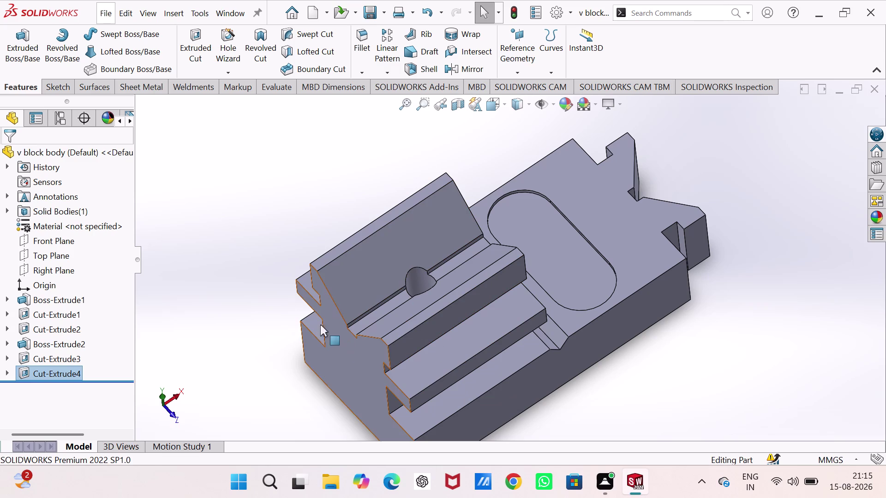
Assign Alloy Steel (SS) to the v block body part through Edit Material and save.
right_click(112, 221)
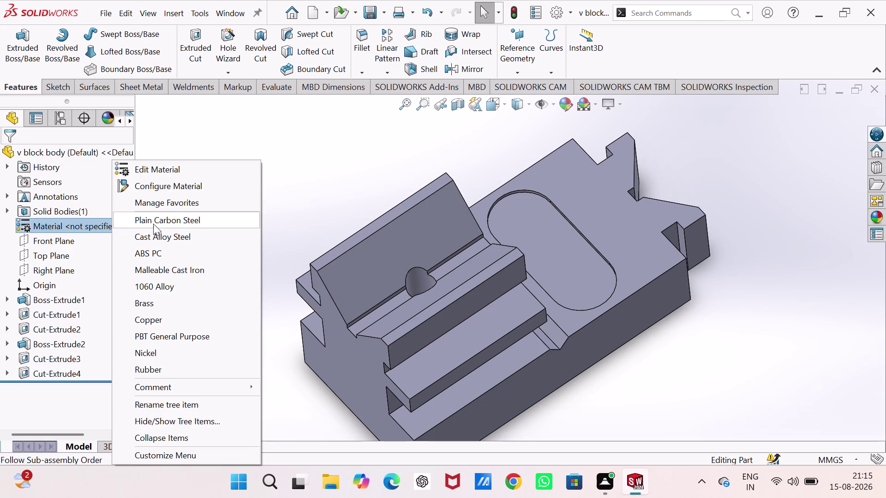
click(191, 164)
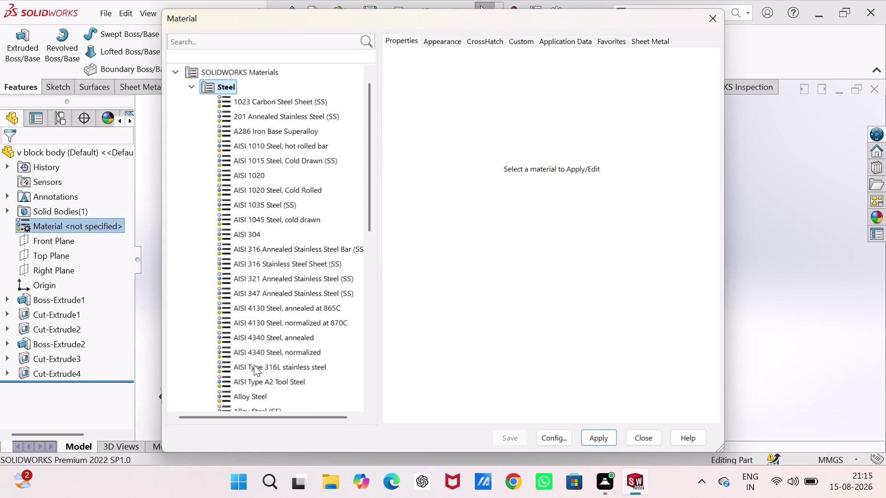
scroll(down, 3)
click(276, 277)
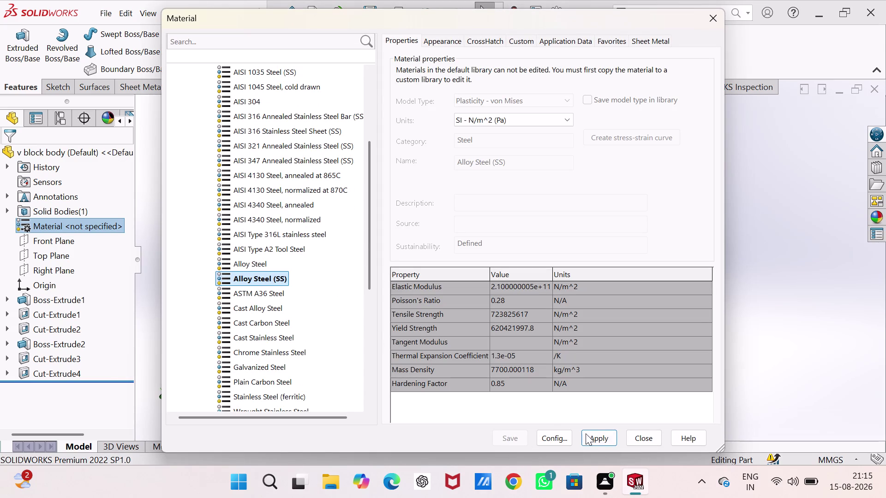
click(596, 436)
click(639, 440)
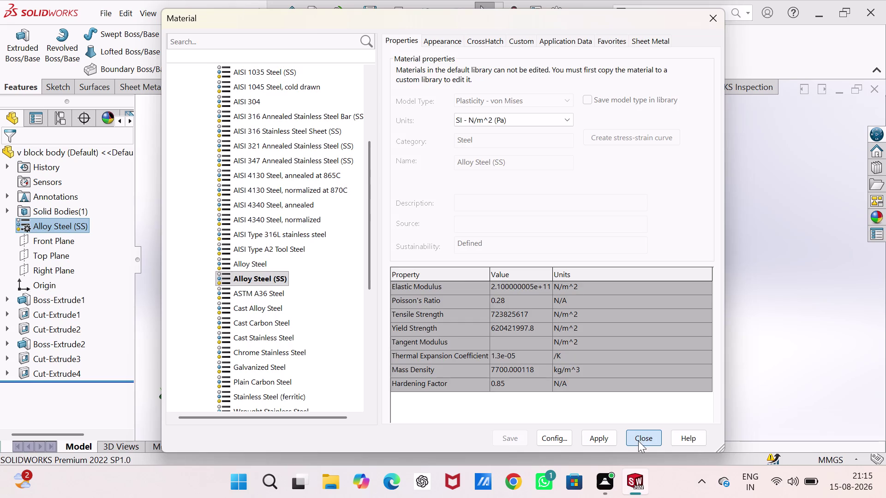
click(691, 318)
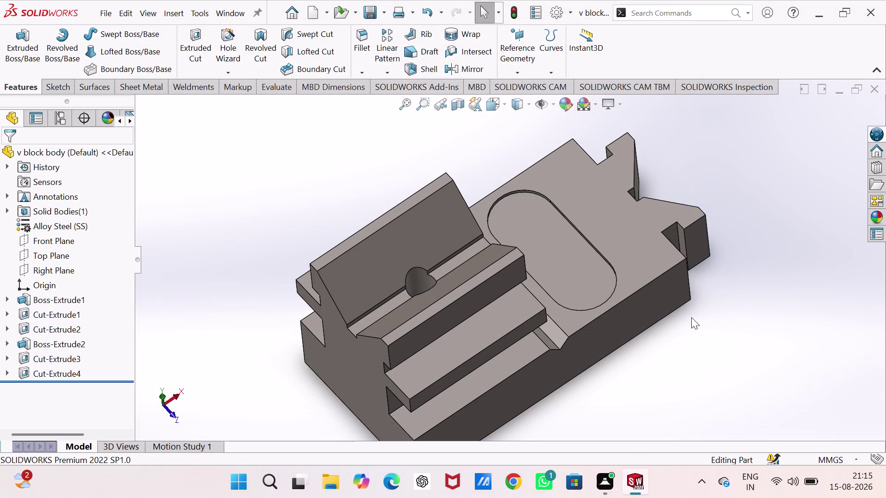
key(ctrl+s)
scroll(down, 3)
scroll(up, 3)
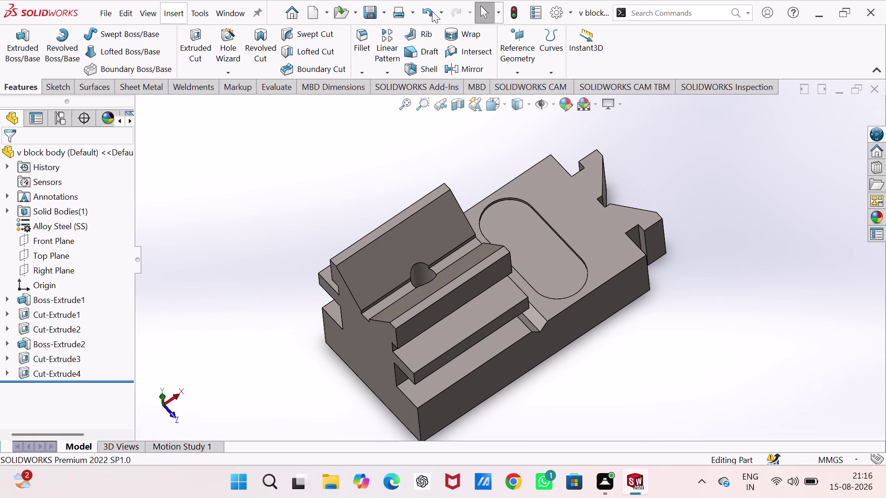
Save the part as 'v block body', overwriting the existing file.
click(381, 12)
click(391, 49)
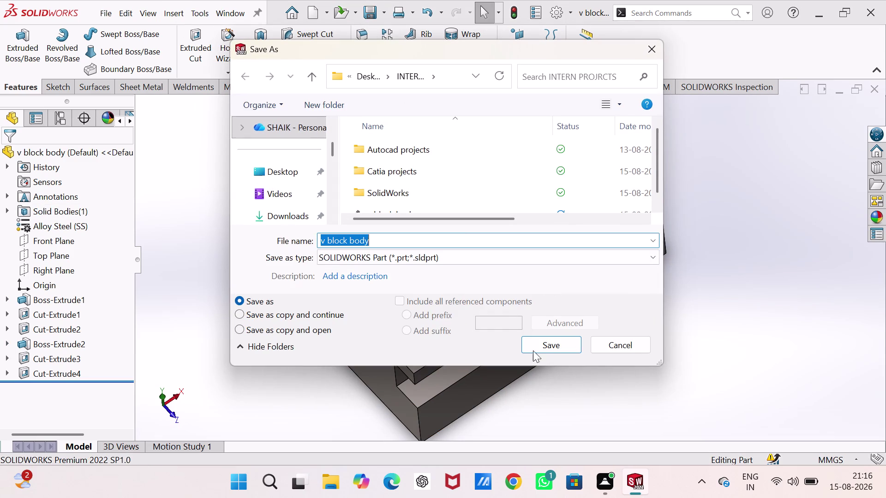
click(543, 343)
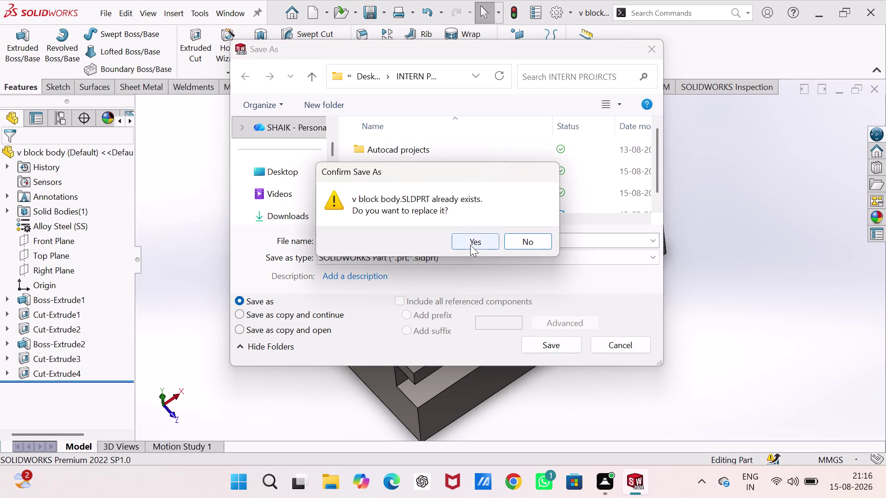
click(469, 241)
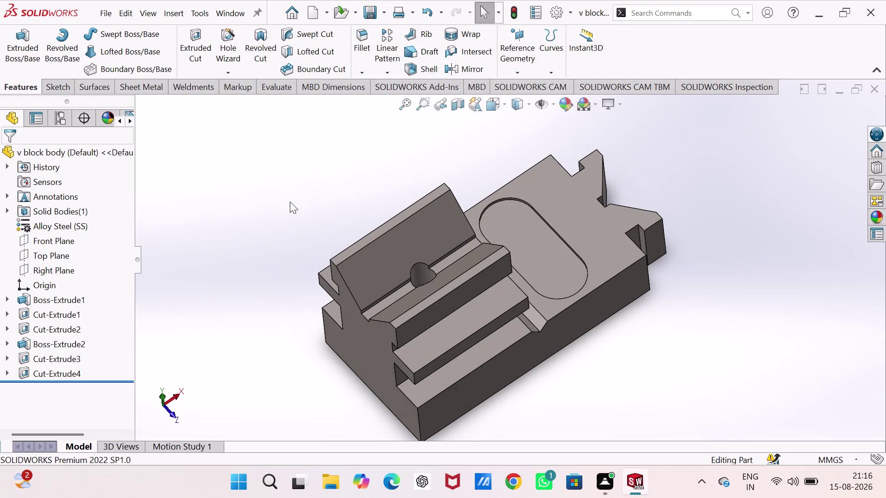
key(ctrl+n)
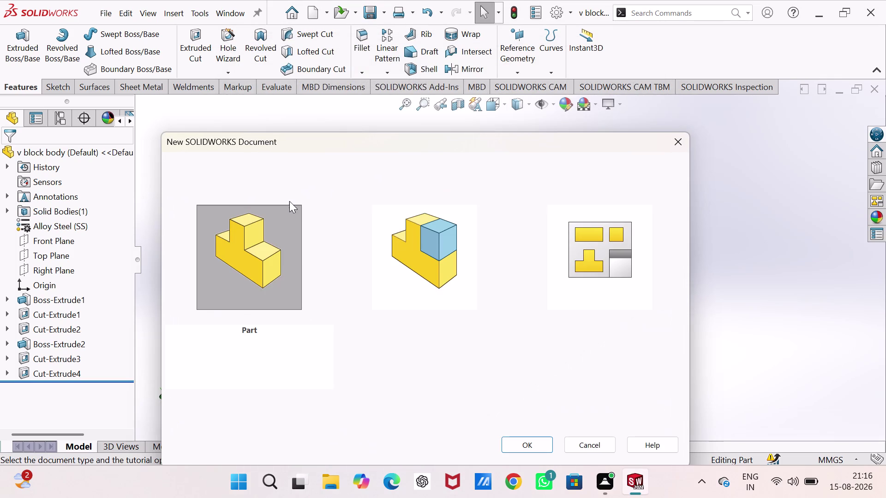
Create a new blank part and open a sketch on its Front Plane.
key(Return)
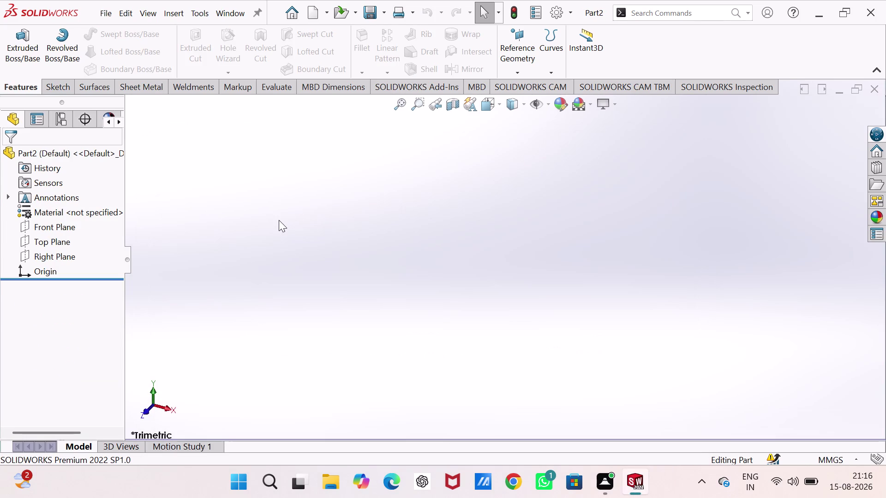
click(68, 226)
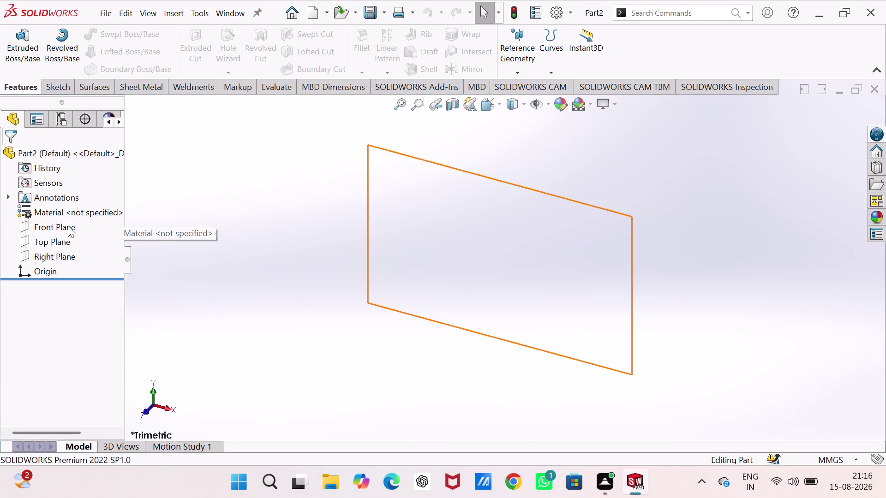
click(77, 221)
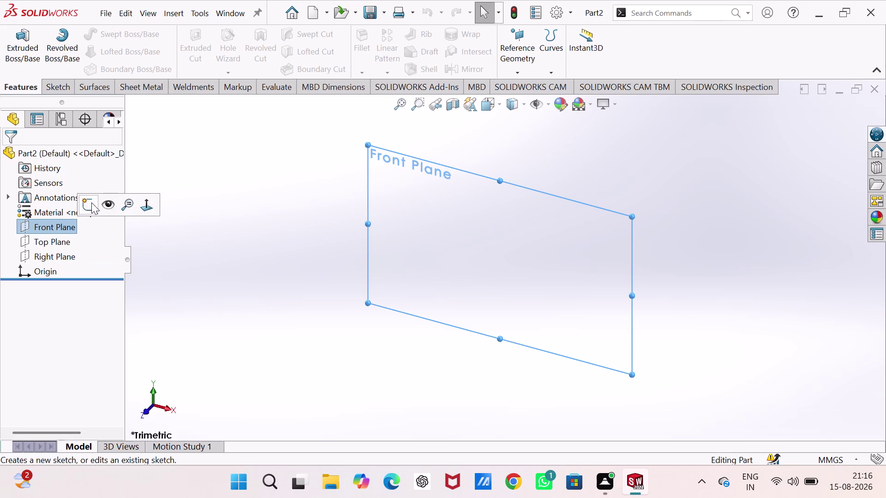
click(91, 203)
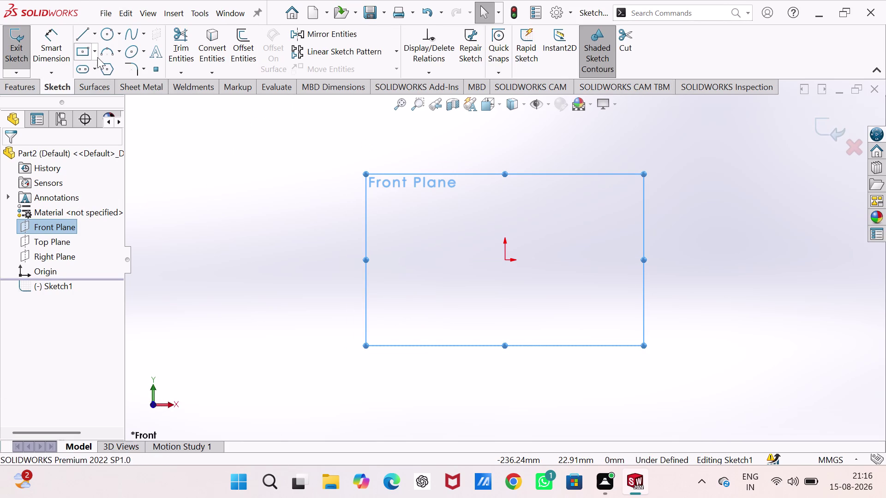
click(81, 34)
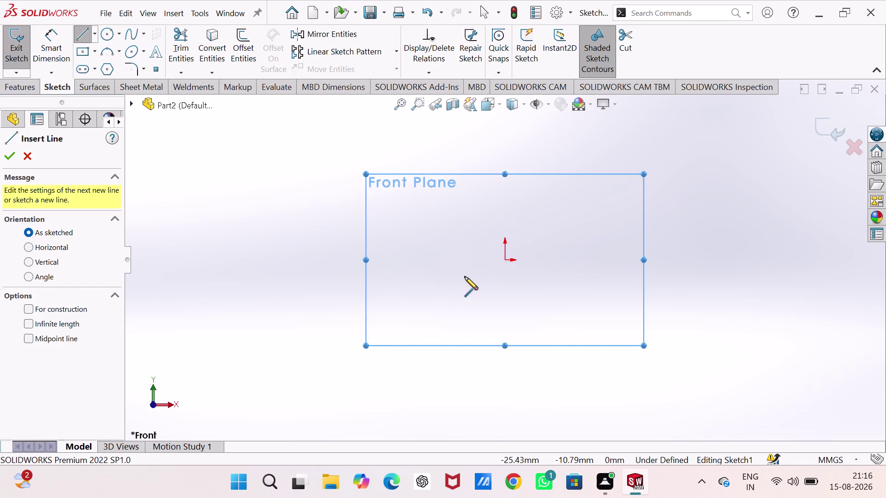
Draw the base line, left vertical side, top arch and right vertical side.
click(483, 260)
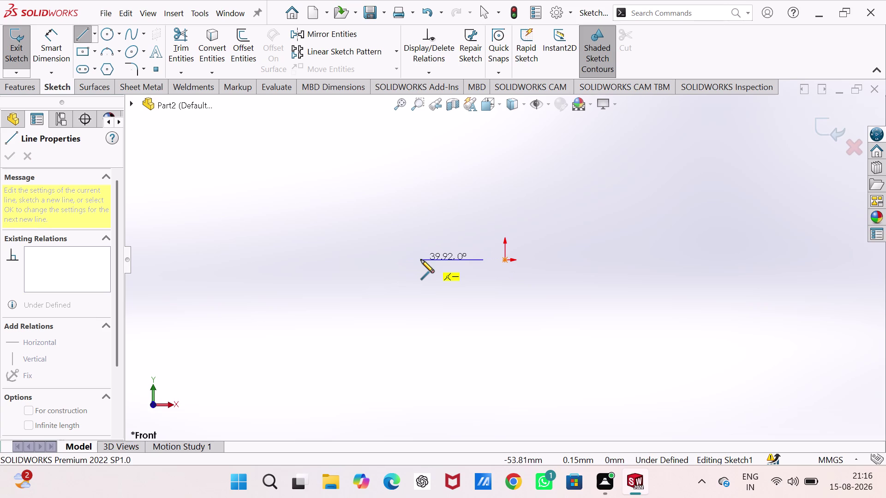
click(420, 260)
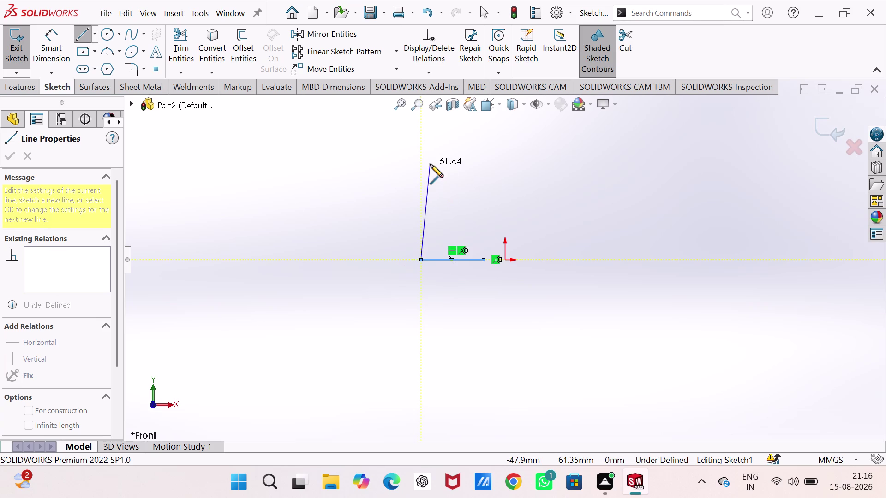
click(419, 158)
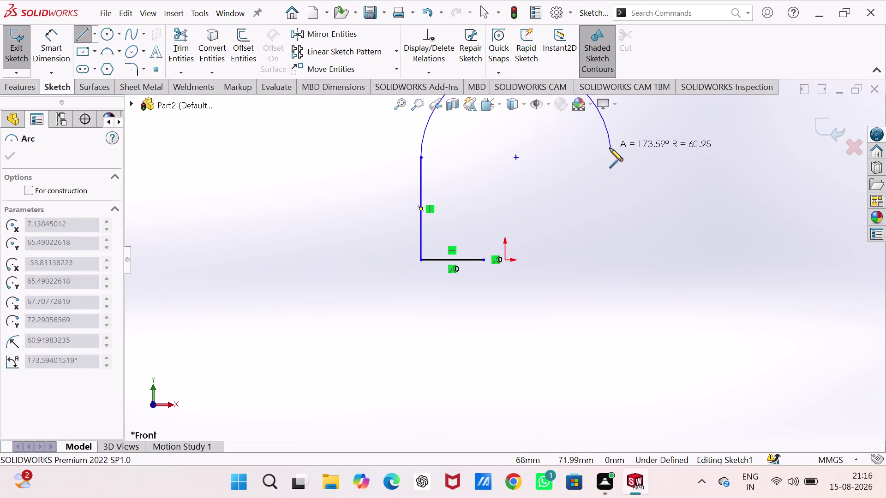
click(582, 160)
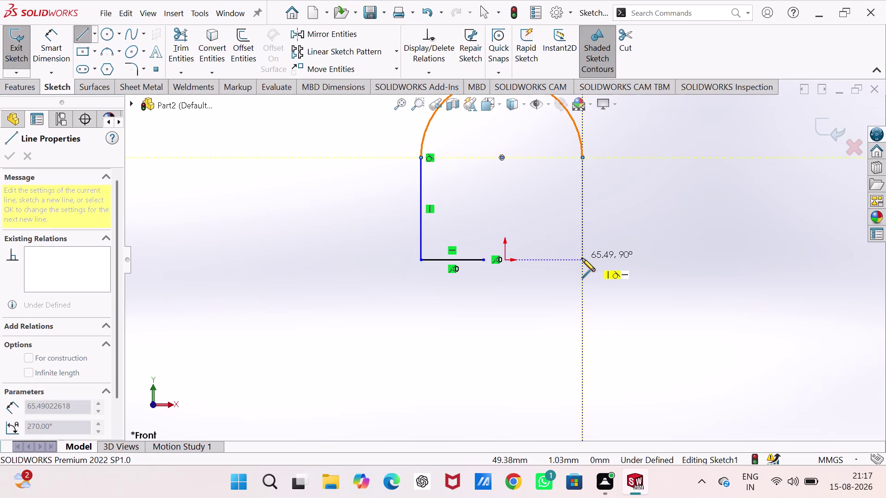
click(582, 258)
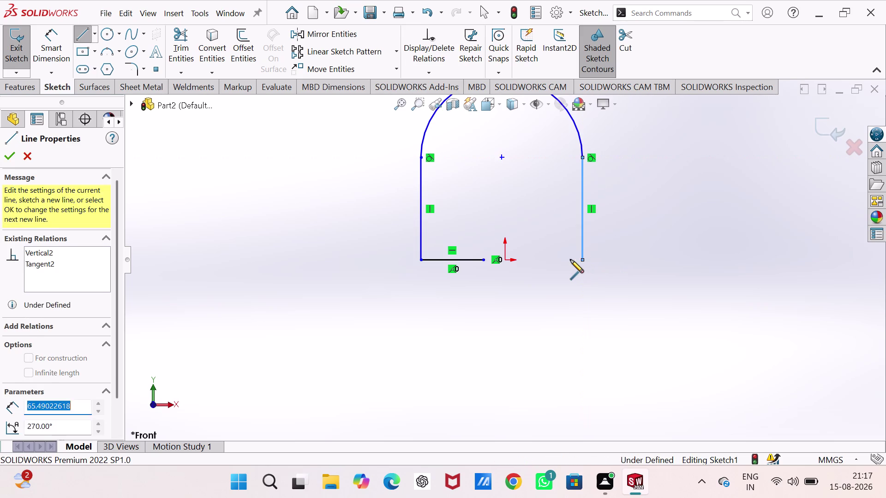
Add the short inward base line and the inner right side line.
click(545, 262)
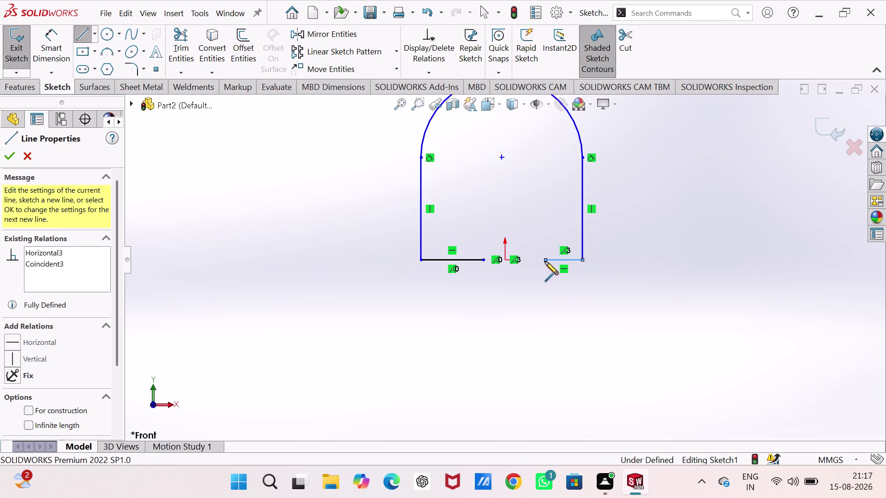
click(545, 244)
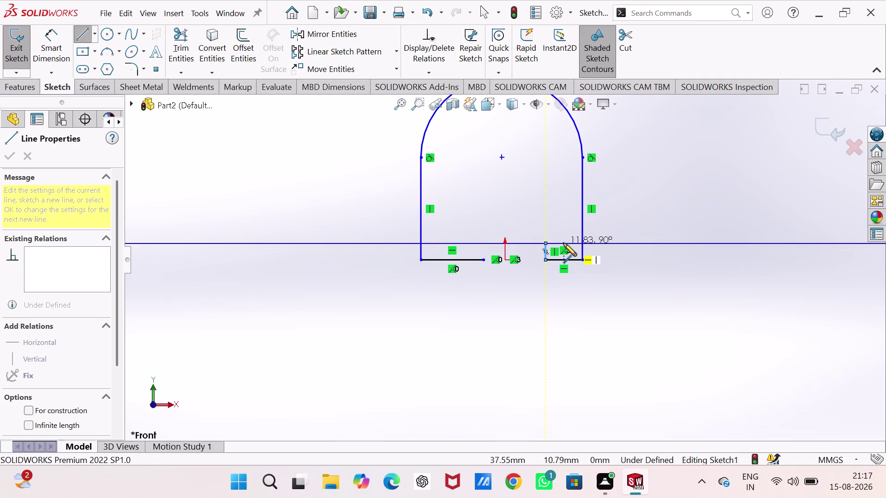
click(563, 243)
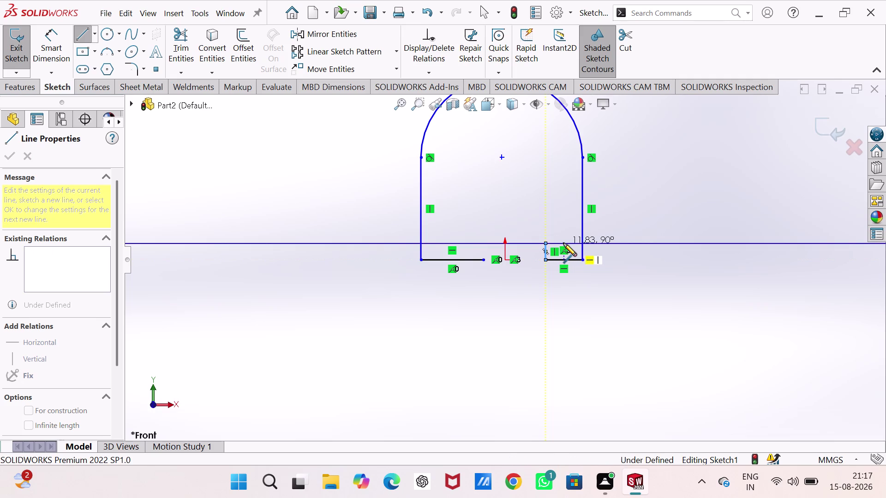
click(562, 159)
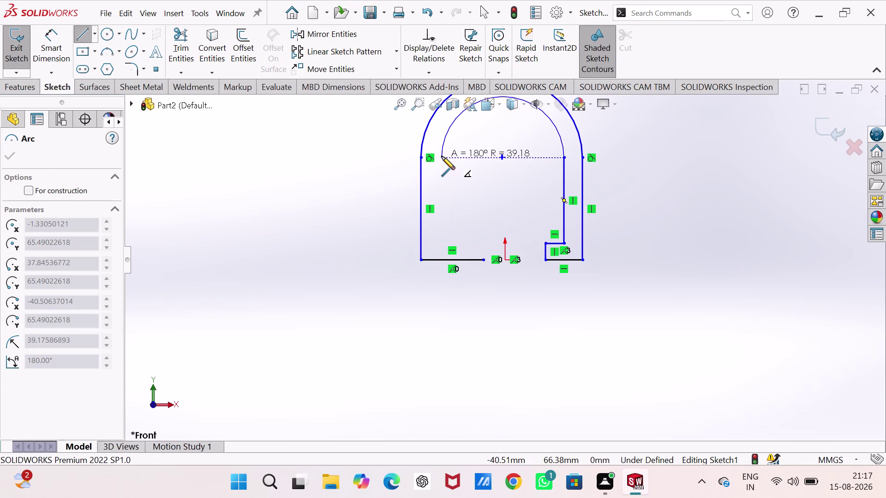
Draw the inner arch, inner left side and foot line to close the U profile.
click(441, 156)
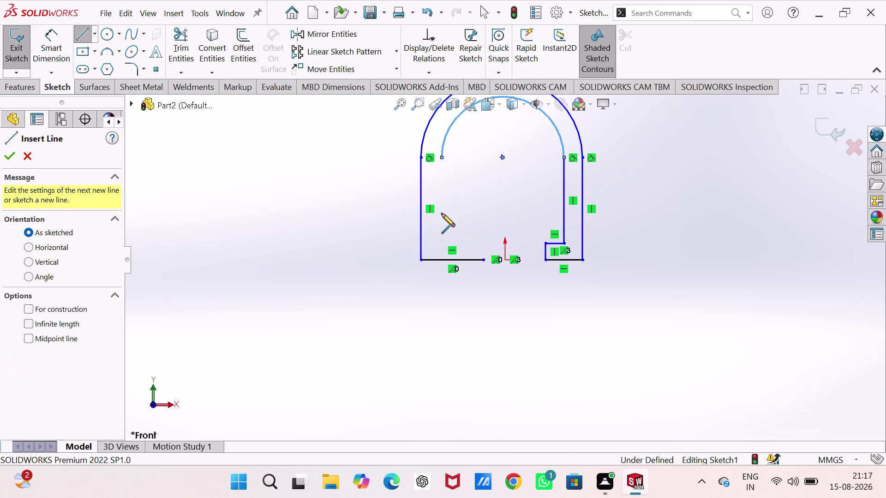
click(442, 241)
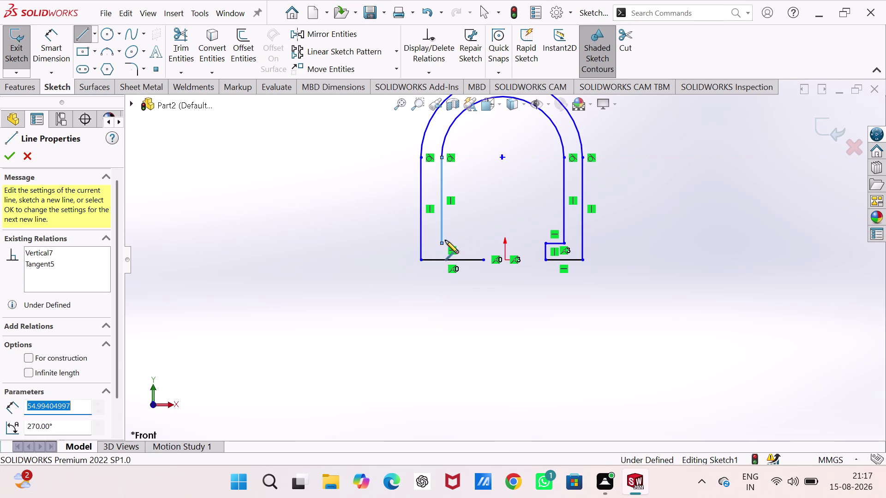
click(484, 242)
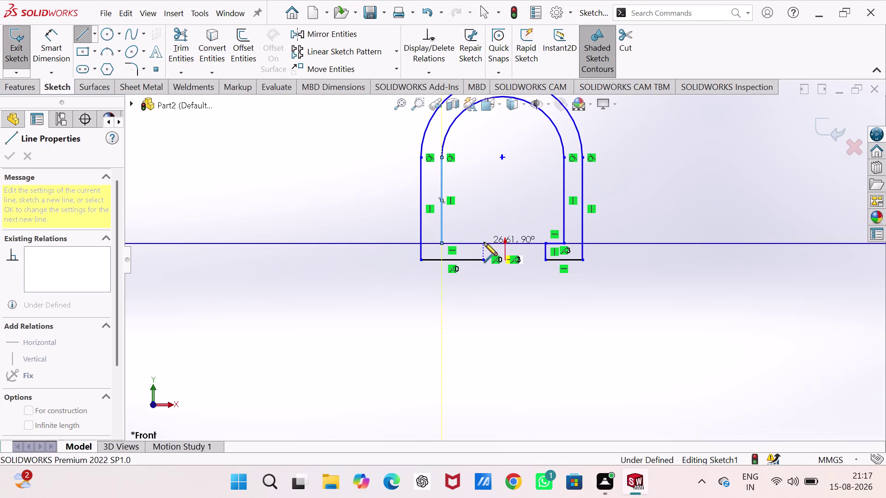
click(485, 259)
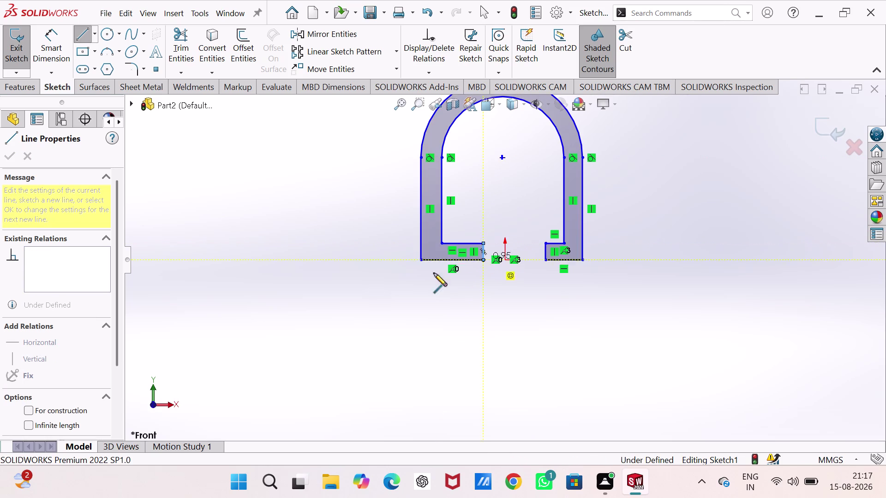
scroll(up, 3)
scroll(up, 3)
scroll(down, 3)
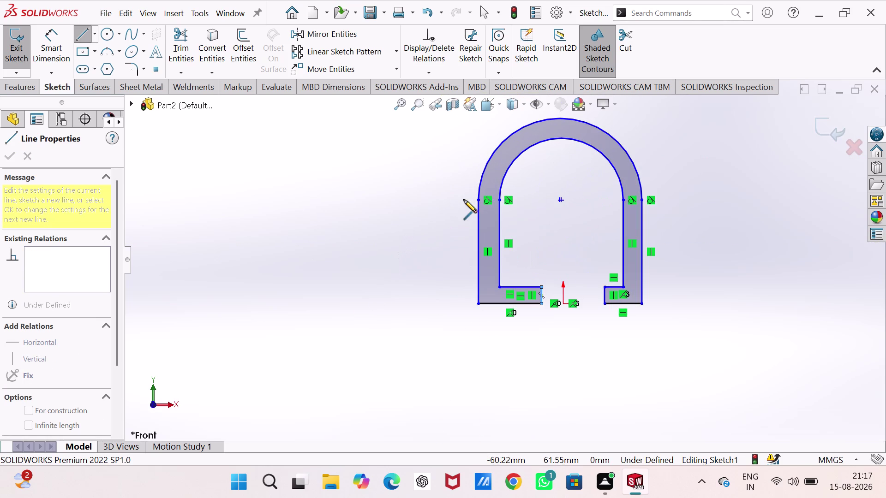
key(Escape)
right_click(387, 306)
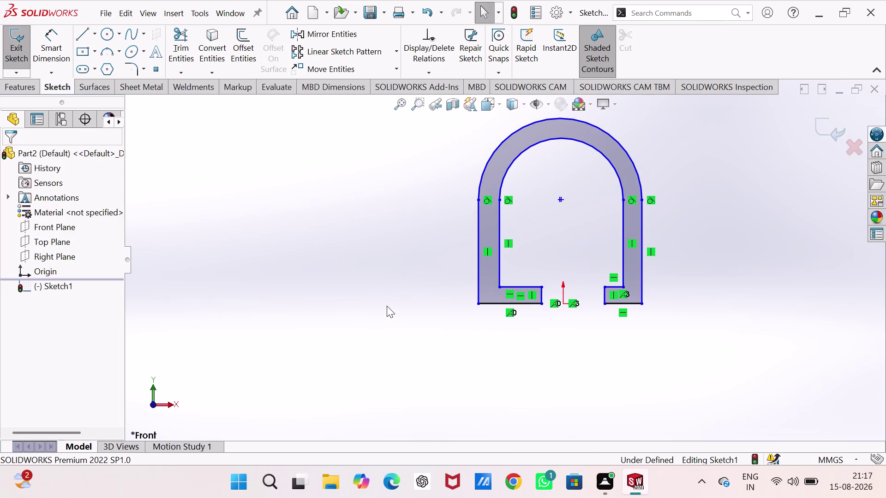
click(183, 200)
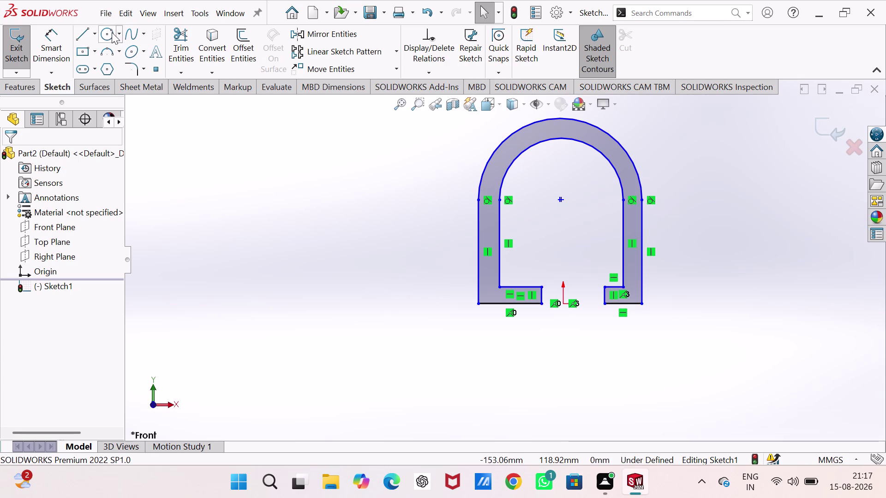
Draw a vertical centerline from the origin up past the top of the arch.
click(92, 34)
click(108, 70)
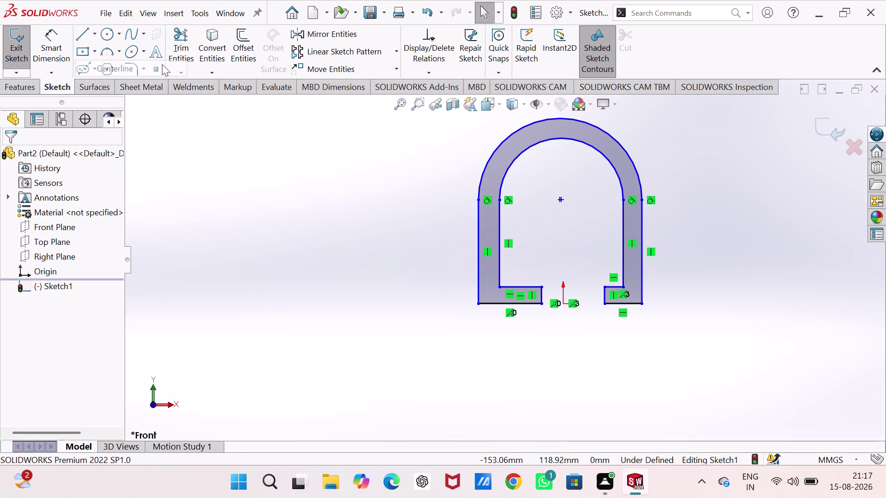
click(562, 305)
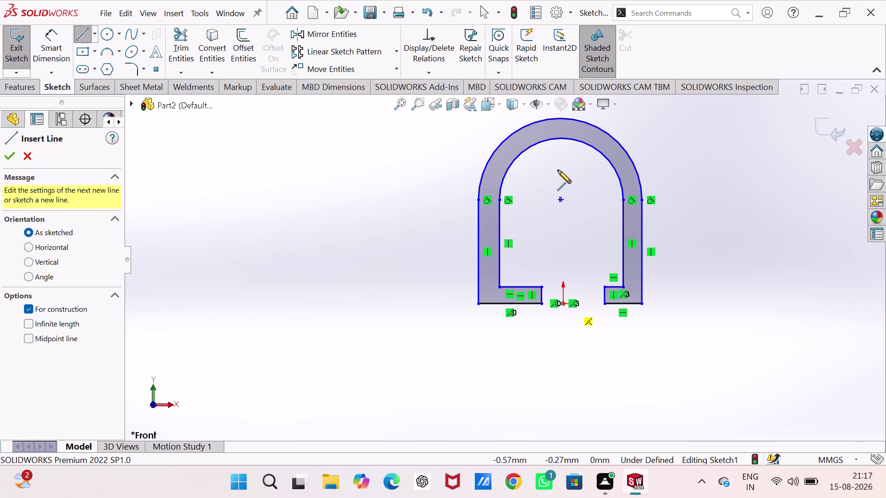
scroll(up, 3)
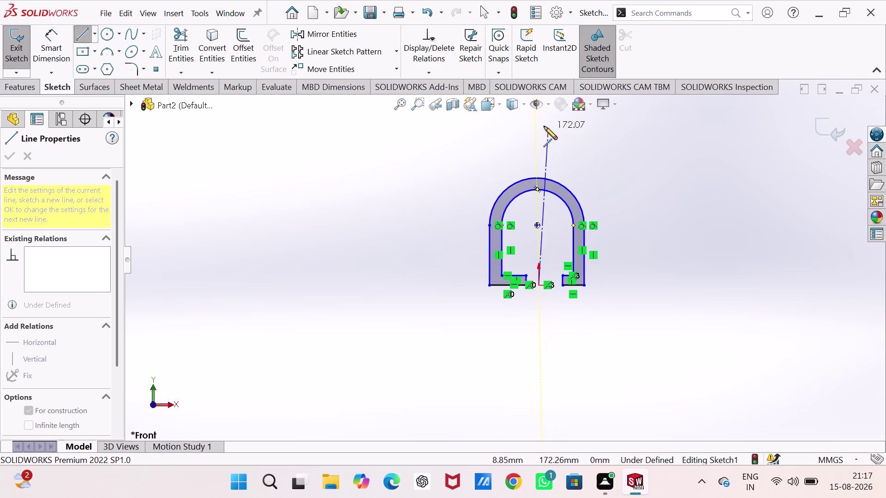
click(536, 120)
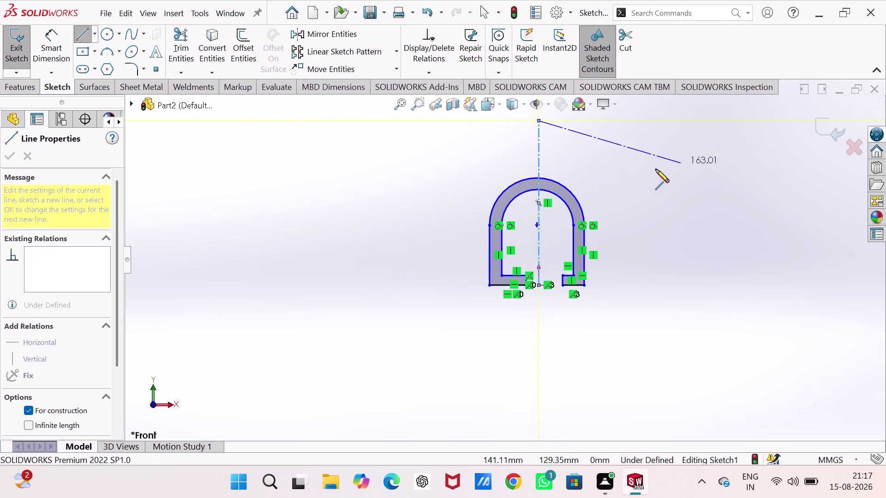
key(Escape)
scroll(down, 3)
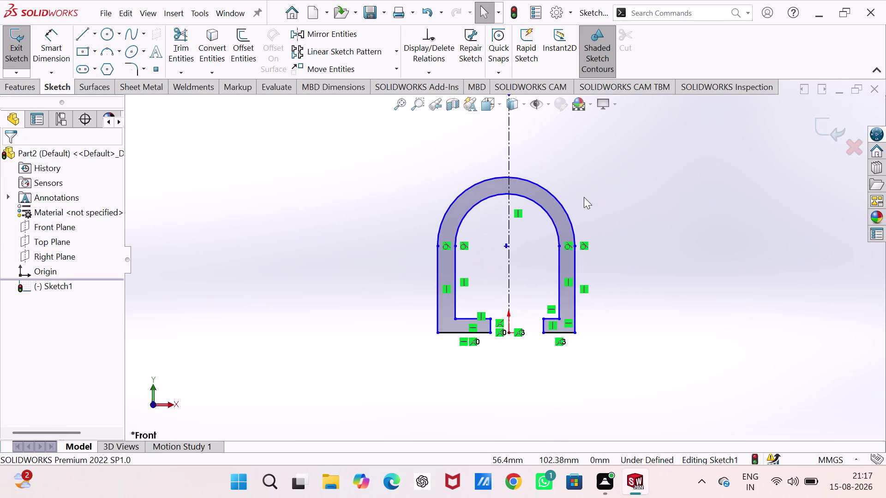
Make the first arch centre point coincident with the vertical centerline.
scroll(down, 3)
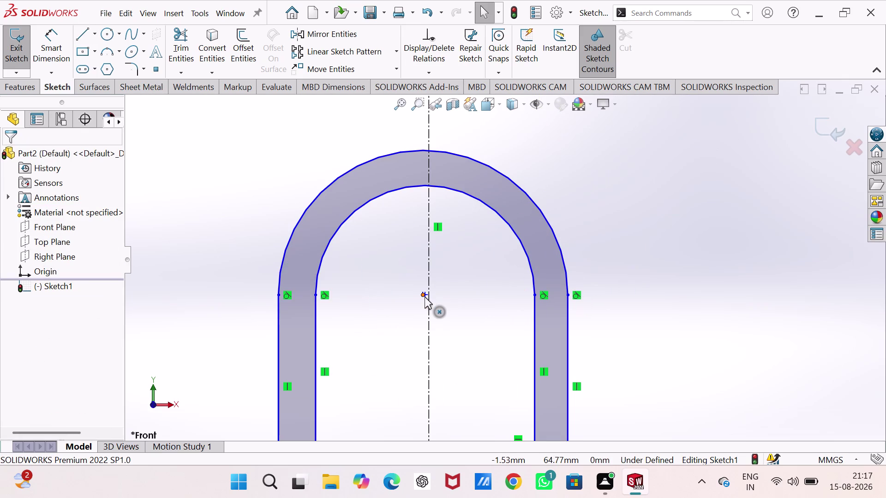
click(424, 295)
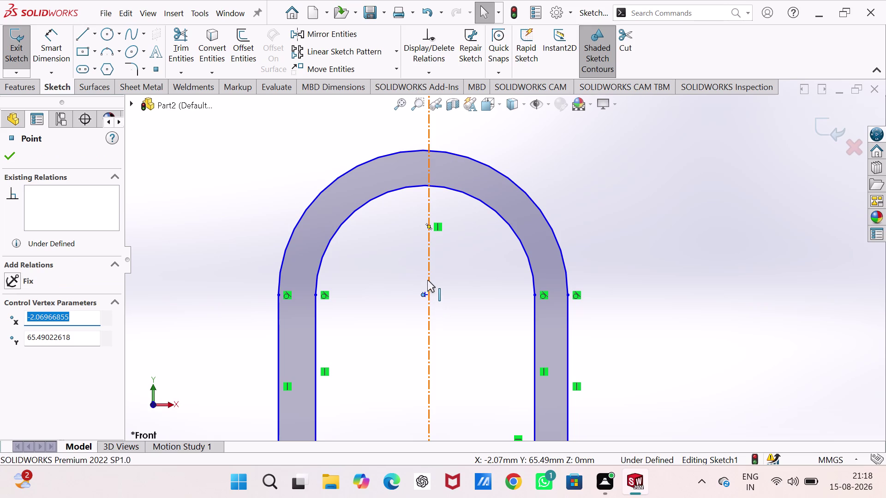
click(429, 276)
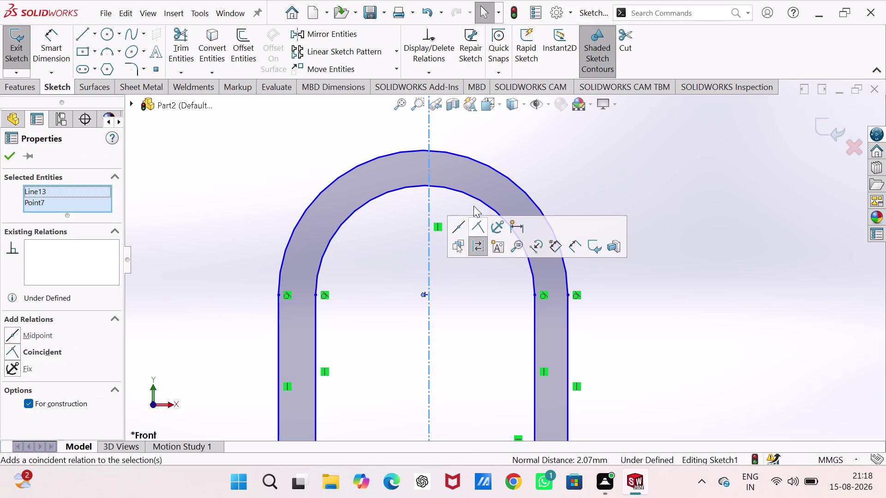
click(476, 226)
click(453, 292)
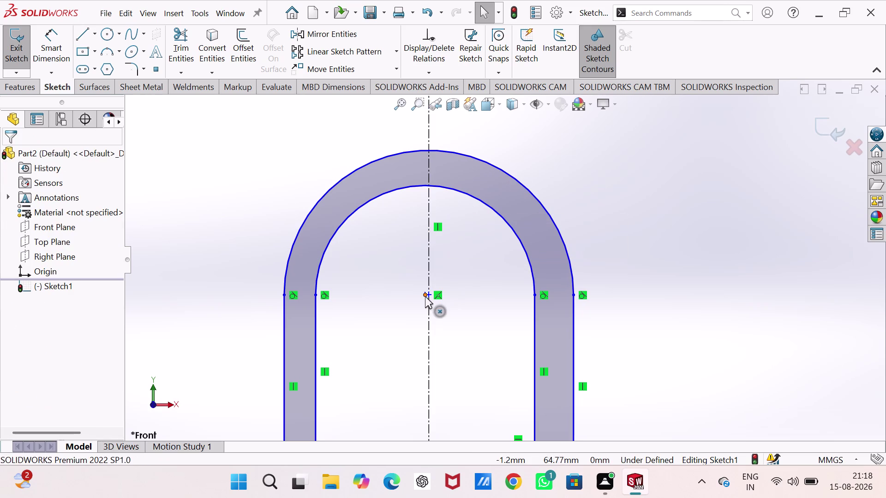
Make the second arc centre point coincident with the centerline.
click(425, 295)
click(430, 275)
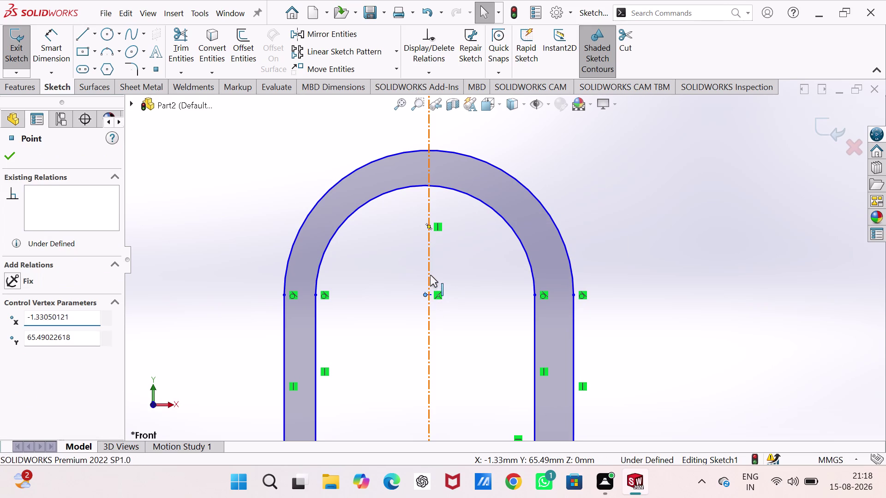
click(478, 218)
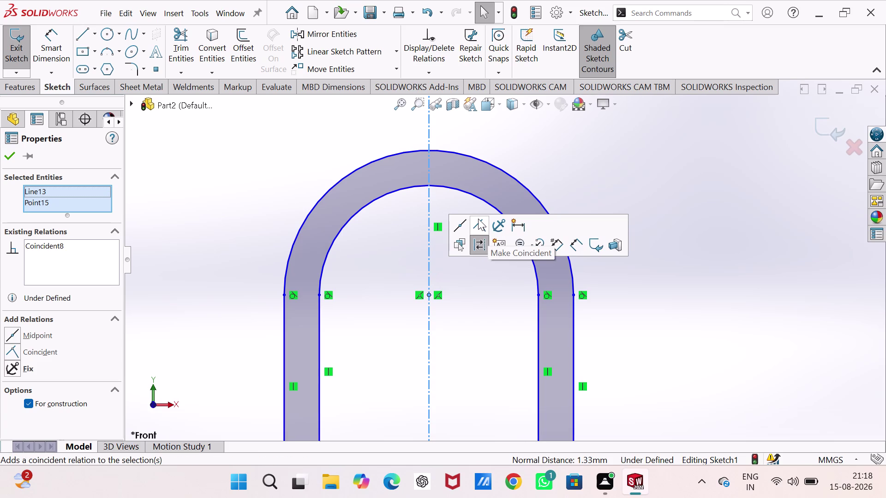
click(689, 301)
scroll(up, 3)
scroll(down, 3)
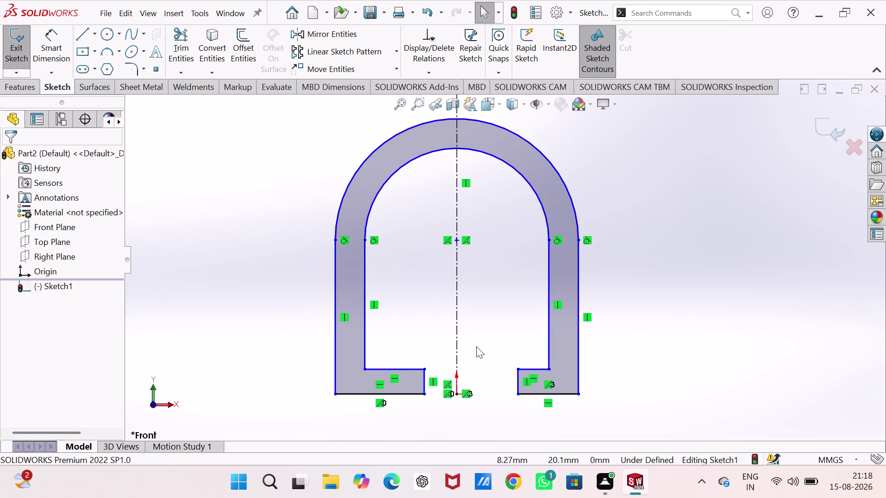
click(335, 289)
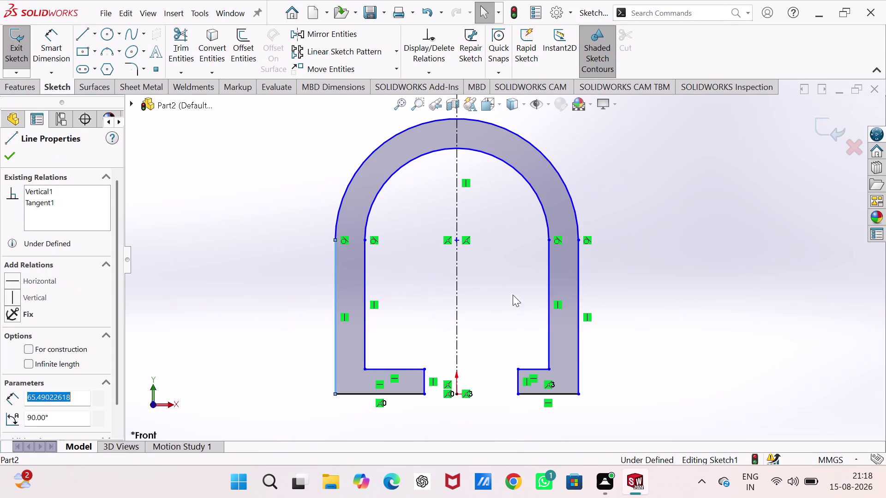
Make the two outer leg edges symmetric about the centerline.
click(578, 289)
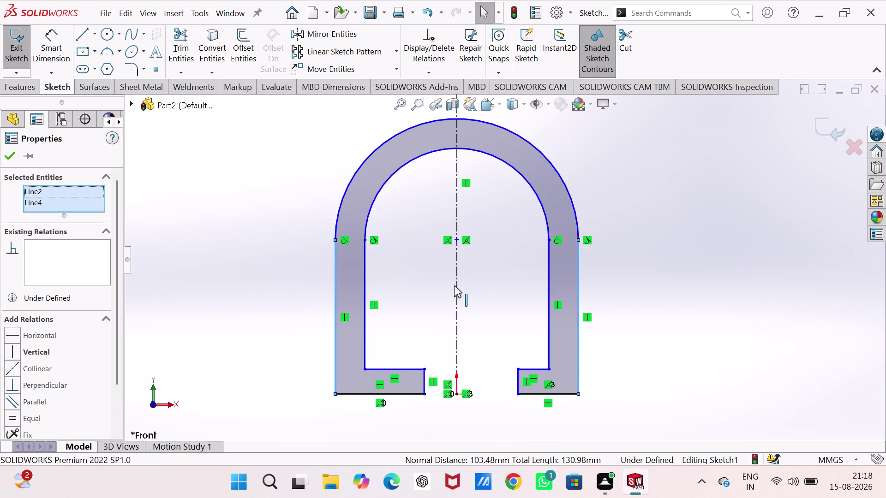
click(456, 283)
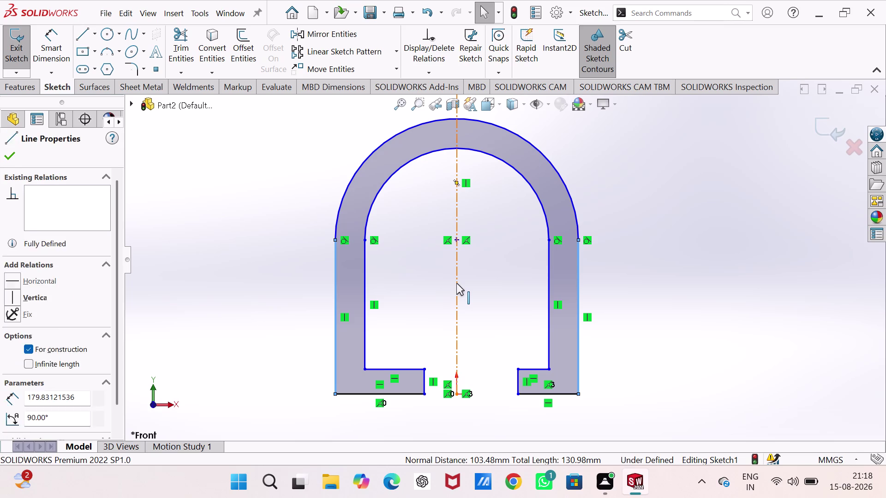
click(580, 235)
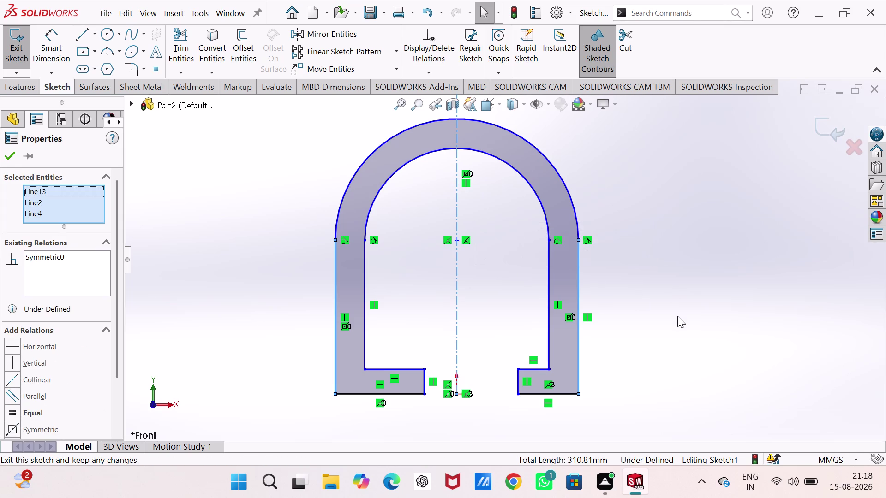
scroll(down, 3)
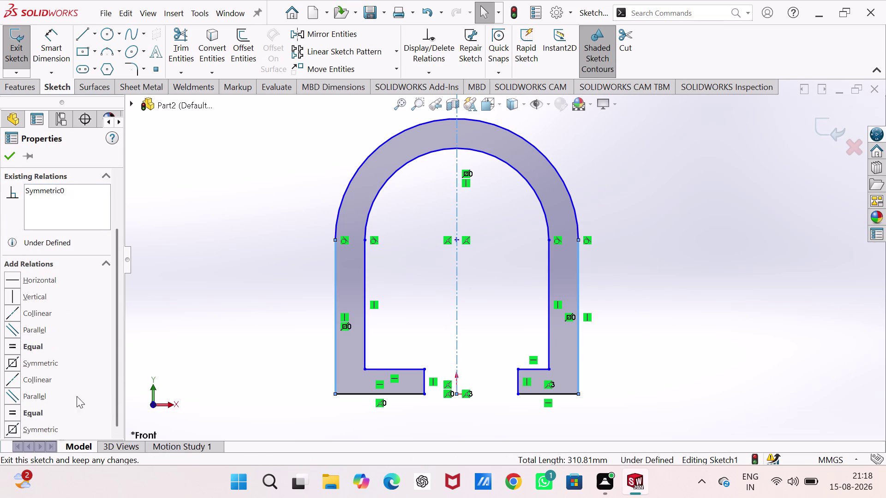
click(51, 364)
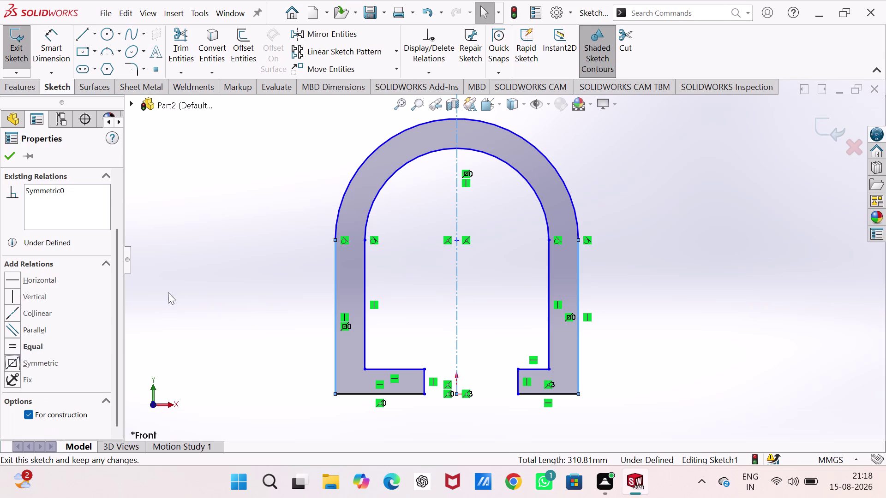
click(197, 271)
Make the inner left and right leg edges symmetric about the centreline.
click(365, 291)
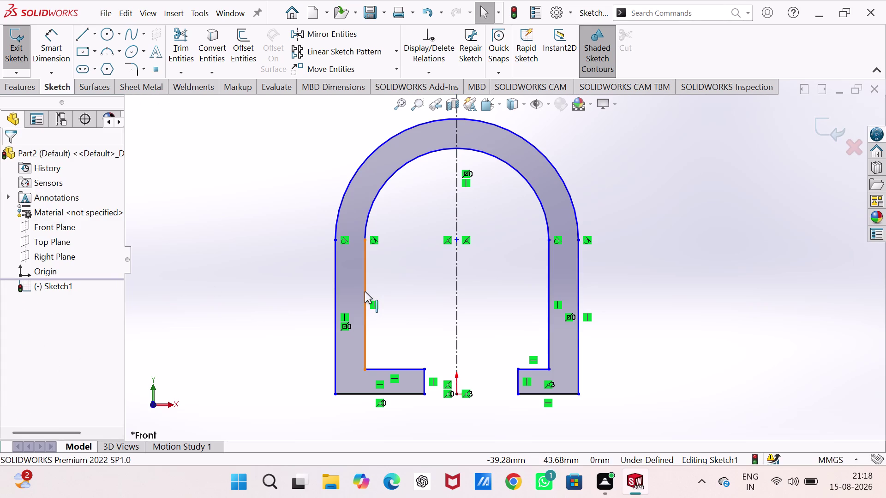
click(548, 293)
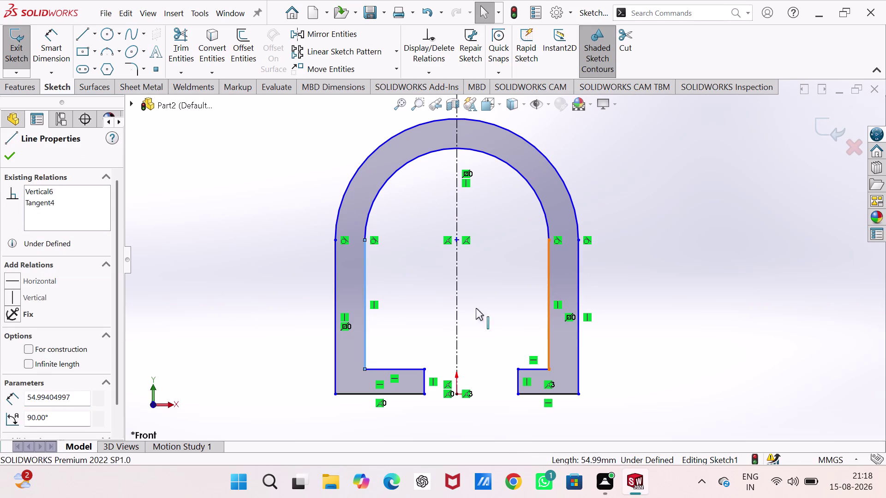
click(455, 289)
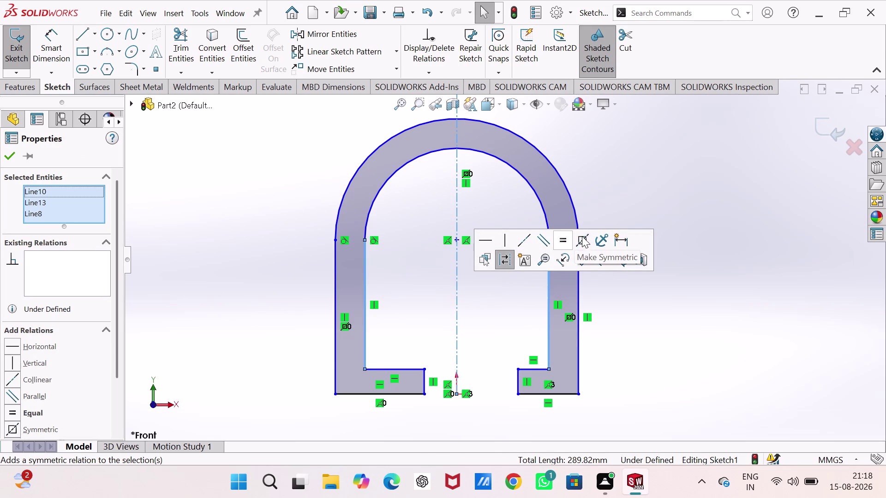
click(581, 237)
click(637, 135)
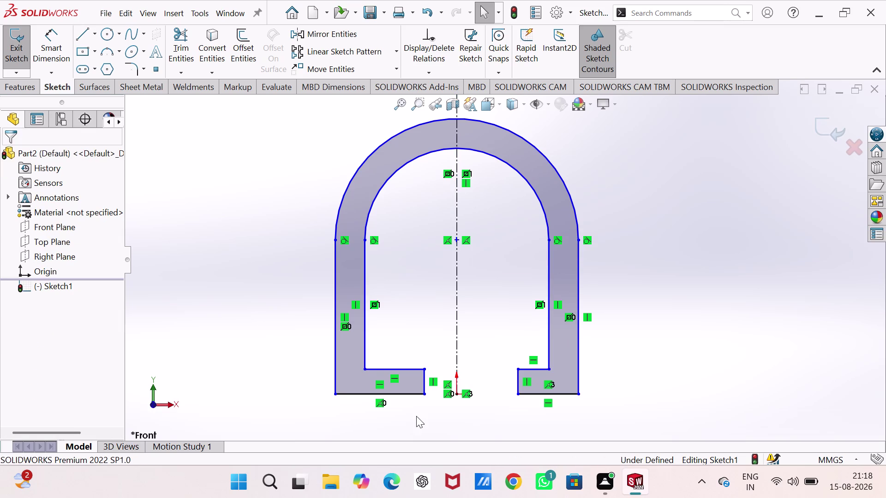
Make the two foot end edges symmetric about the centreline.
click(425, 382)
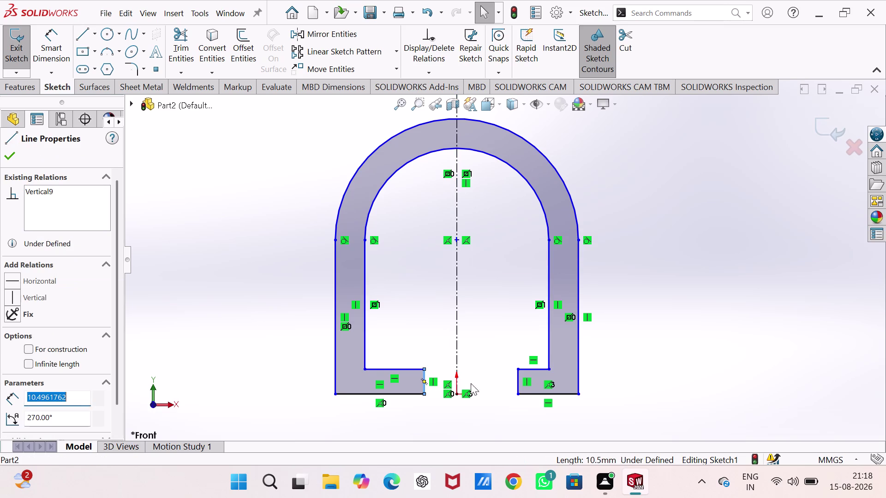
click(517, 378)
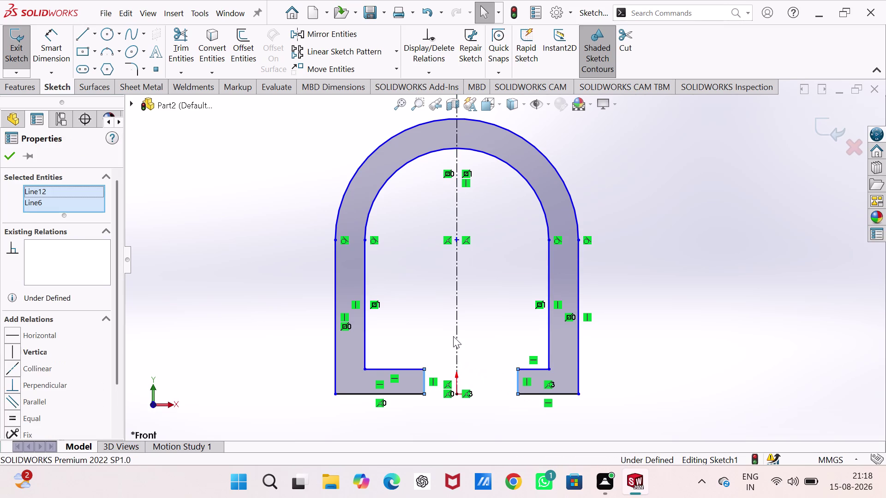
click(454, 335)
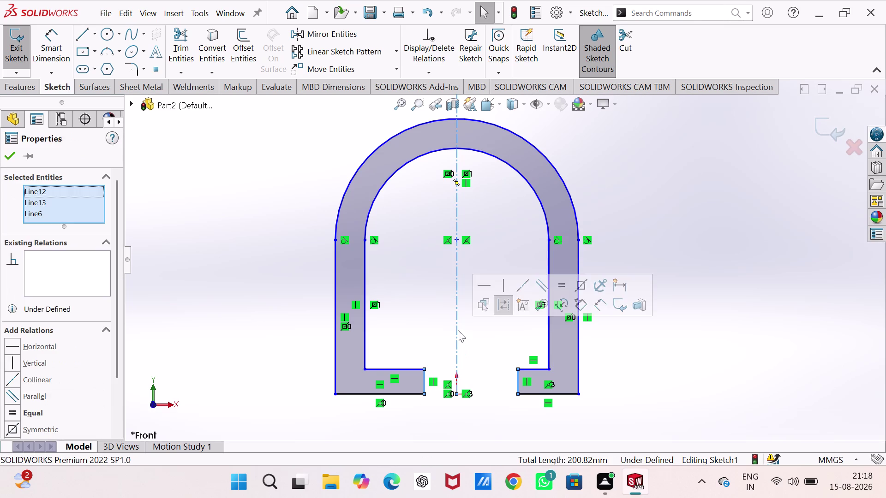
click(574, 285)
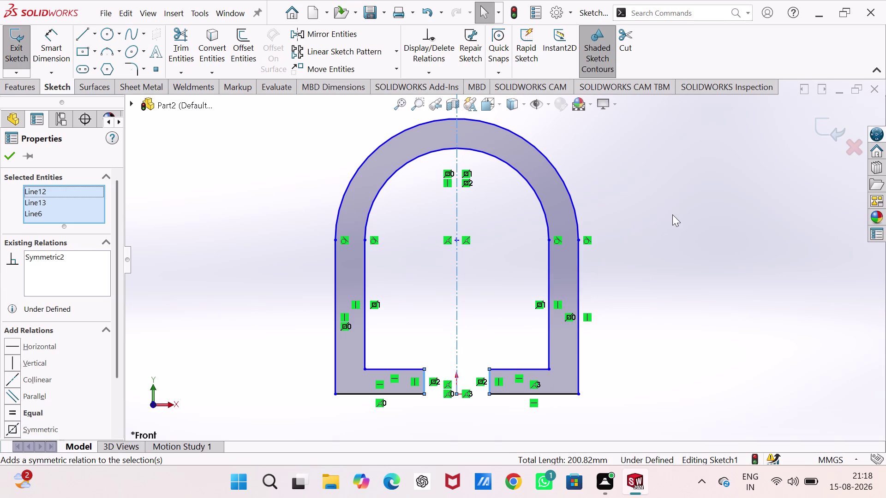
click(672, 214)
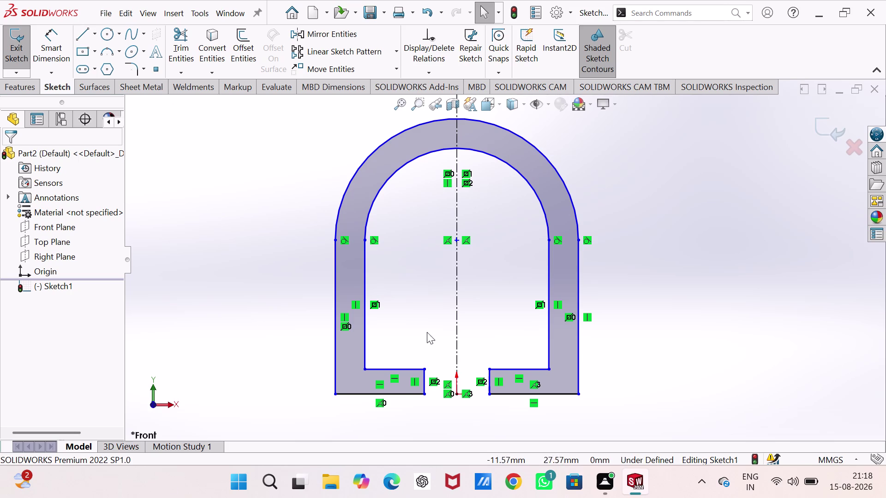
click(408, 367)
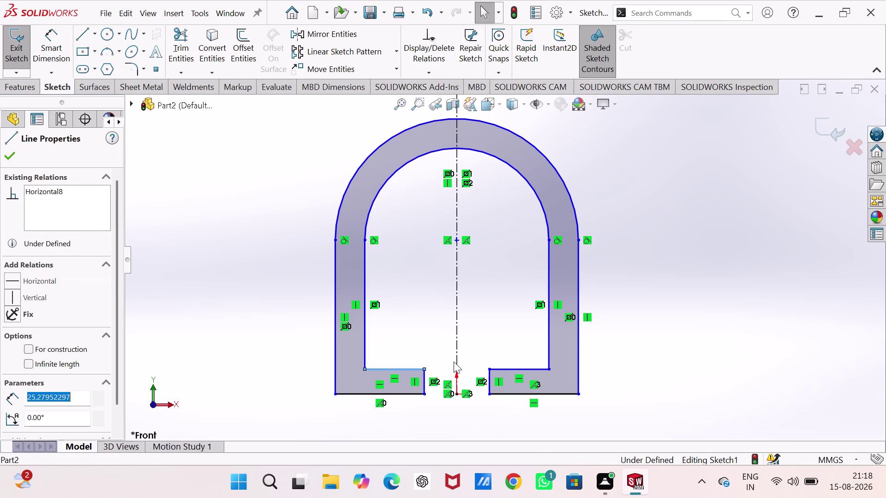
Add Equal relations between the two foot top edges and the two foot bottom edges.
click(504, 369)
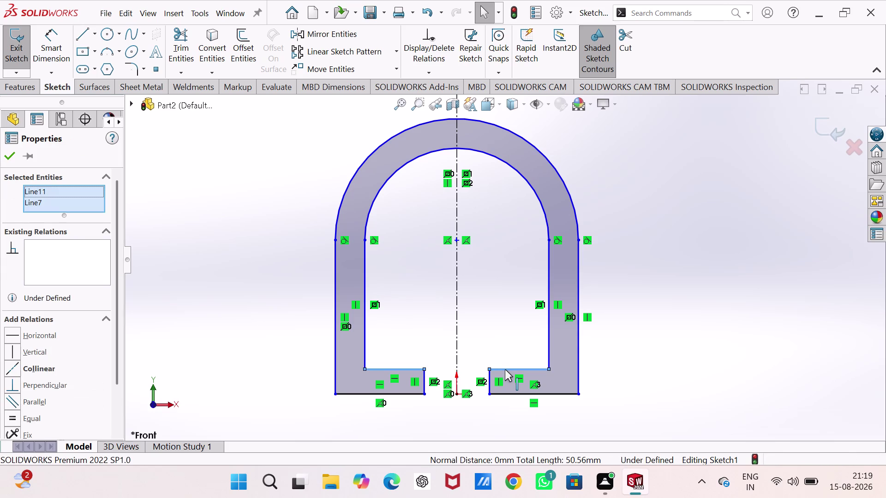
click(630, 317)
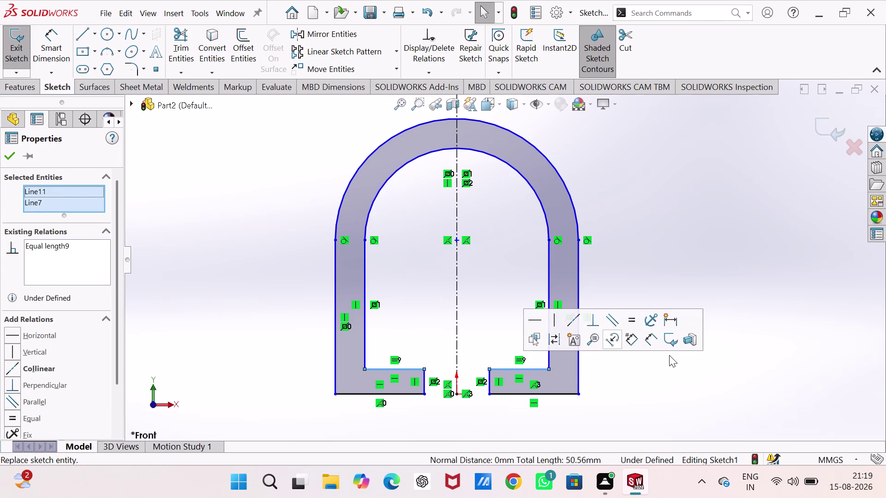
click(672, 360)
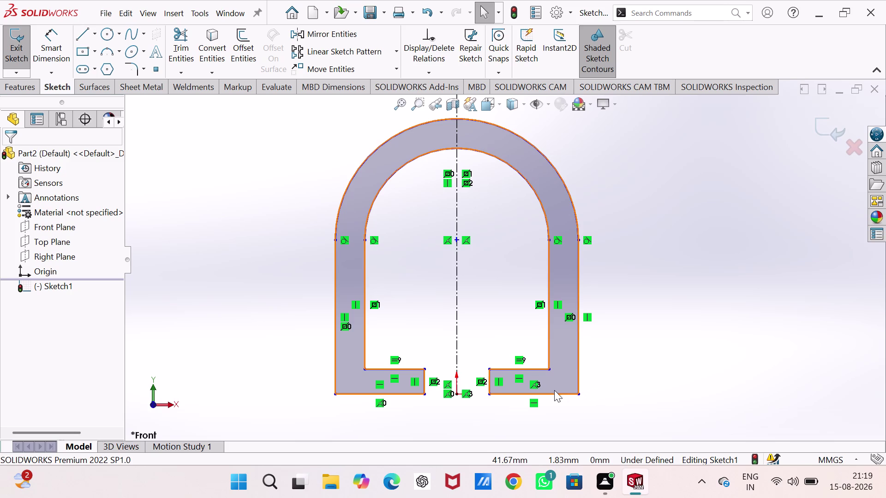
click(357, 395)
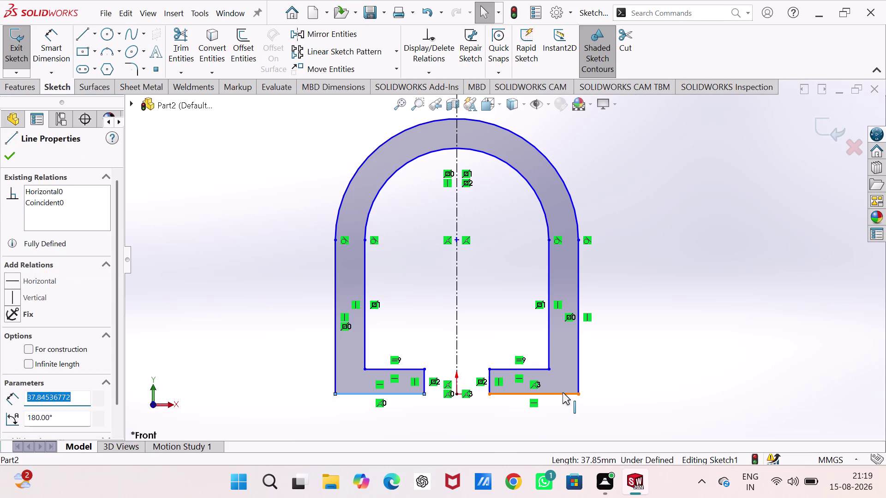
click(562, 393)
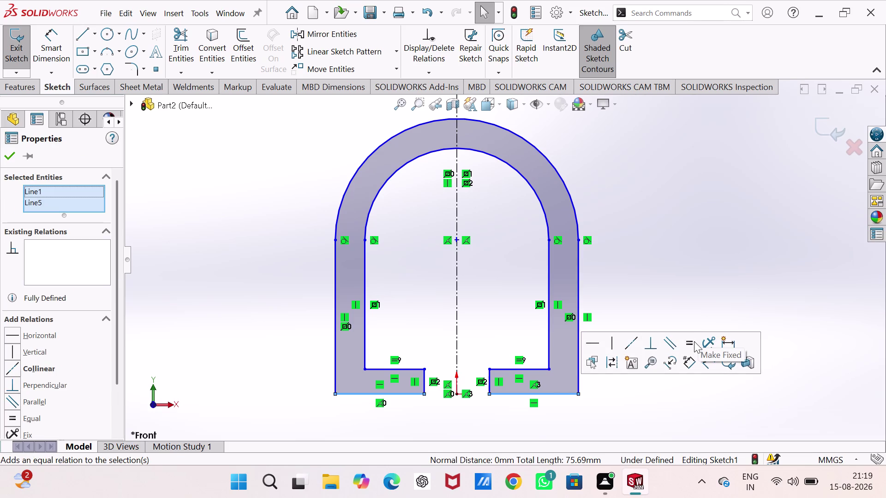
click(692, 342)
click(671, 248)
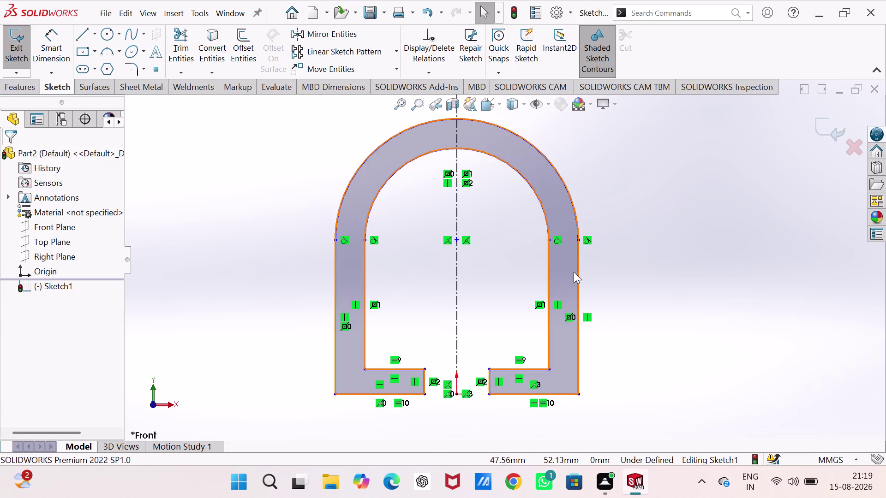
Make the left and right outer sides equal in length.
click(579, 272)
click(334, 288)
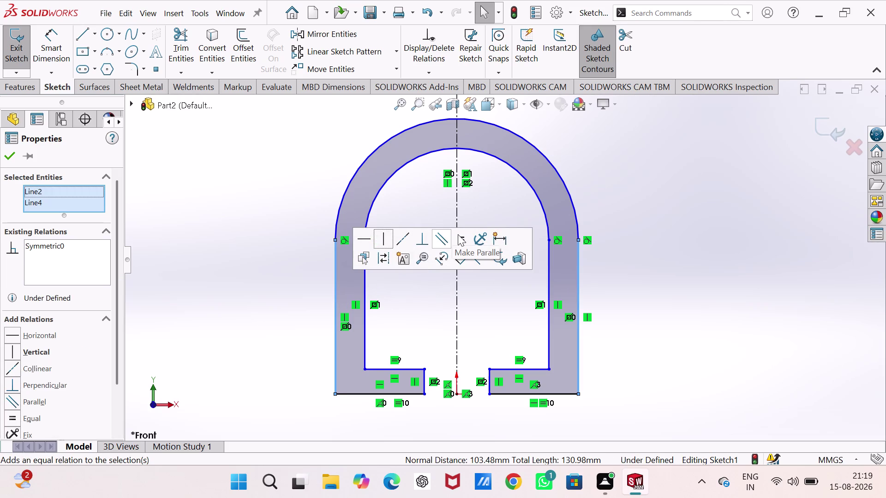
click(458, 234)
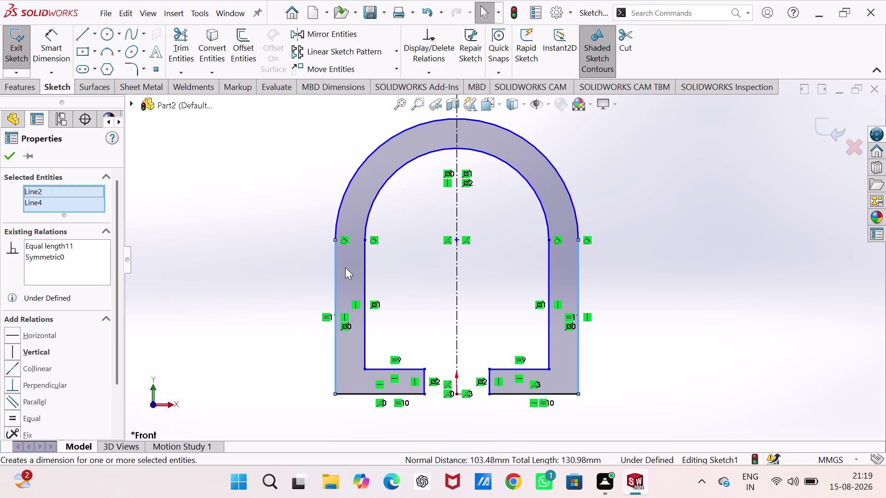
click(366, 261)
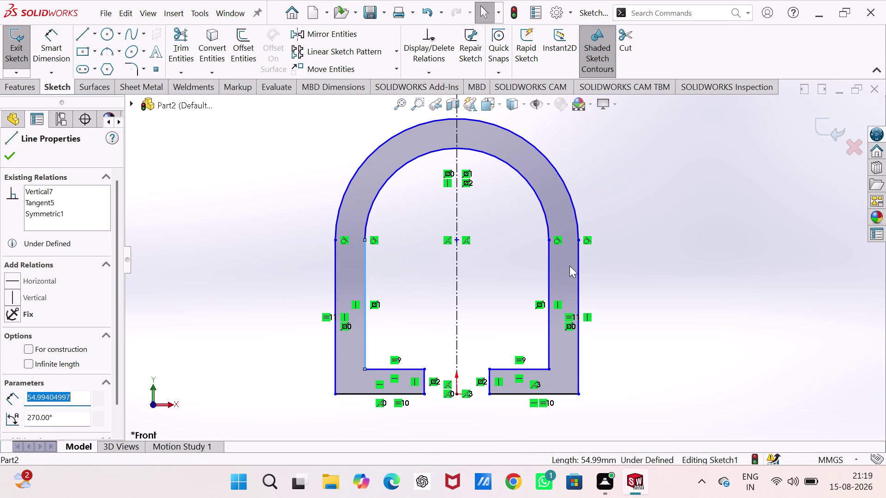
Add an Equal relation between the left and right inner leg edges.
click(548, 266)
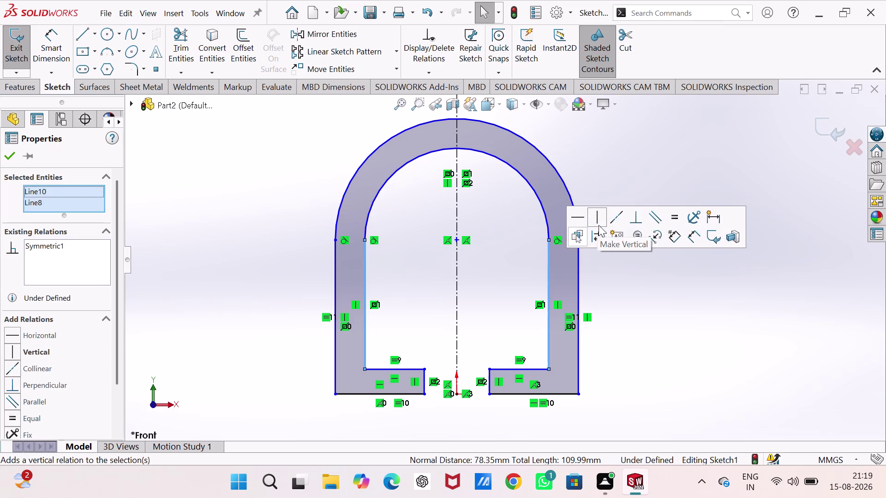
click(671, 215)
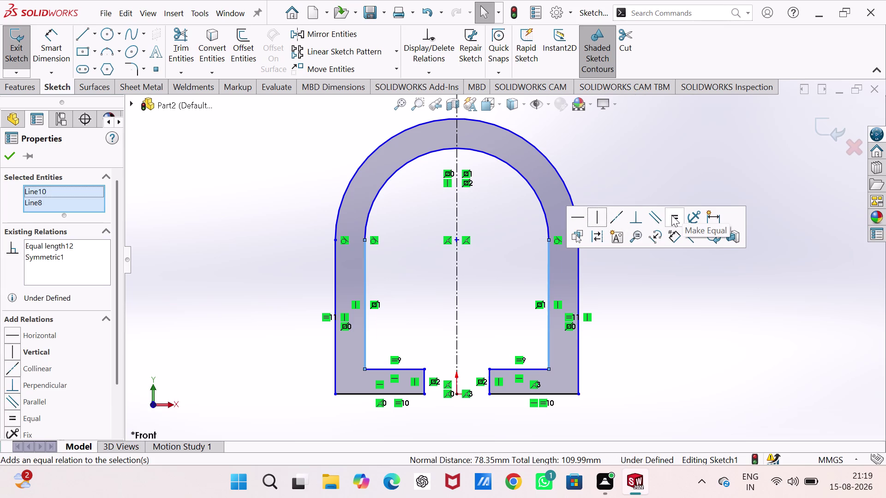
click(666, 273)
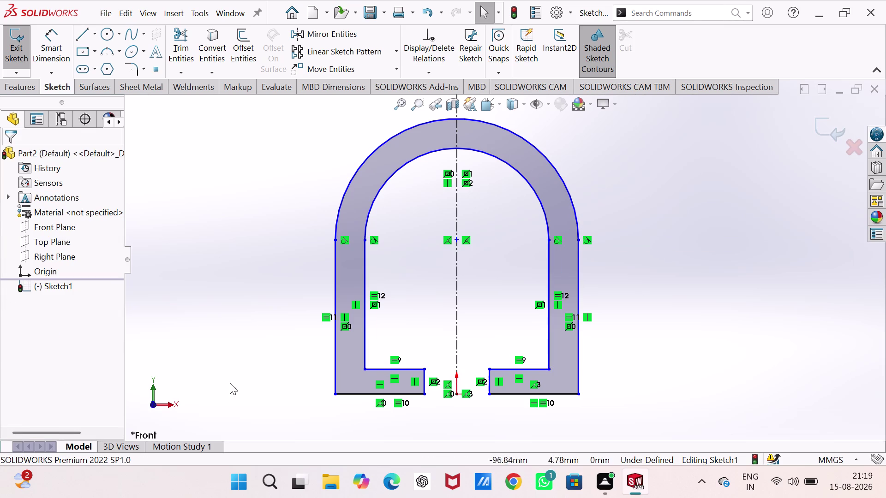
right_drag(231, 375, 225, 207)
Dimension the left wall thickness to 5 mm.
click(333, 345)
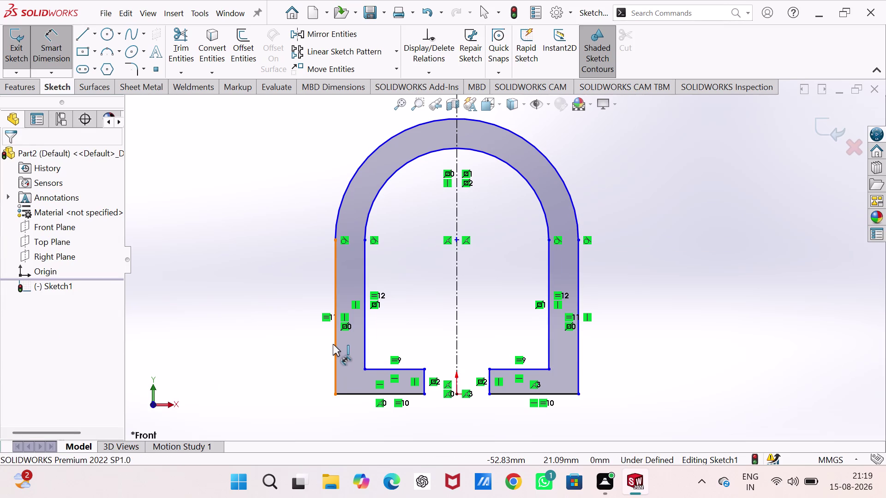
click(365, 340)
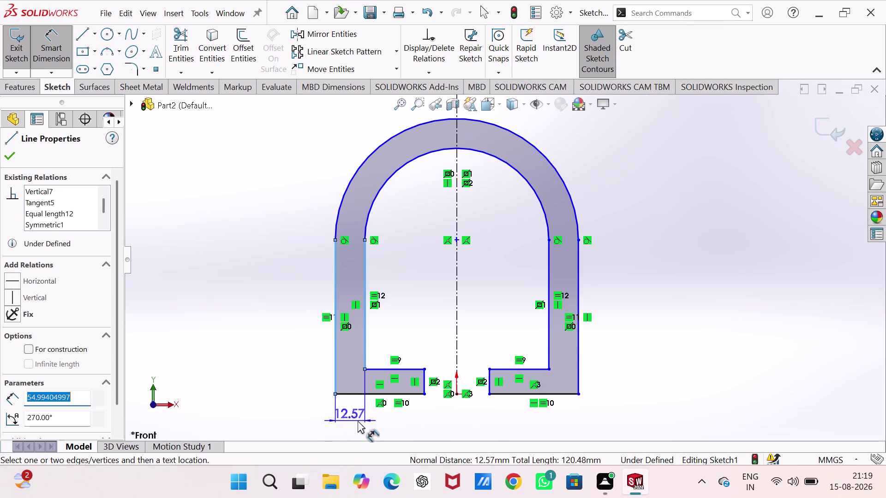
click(349, 421)
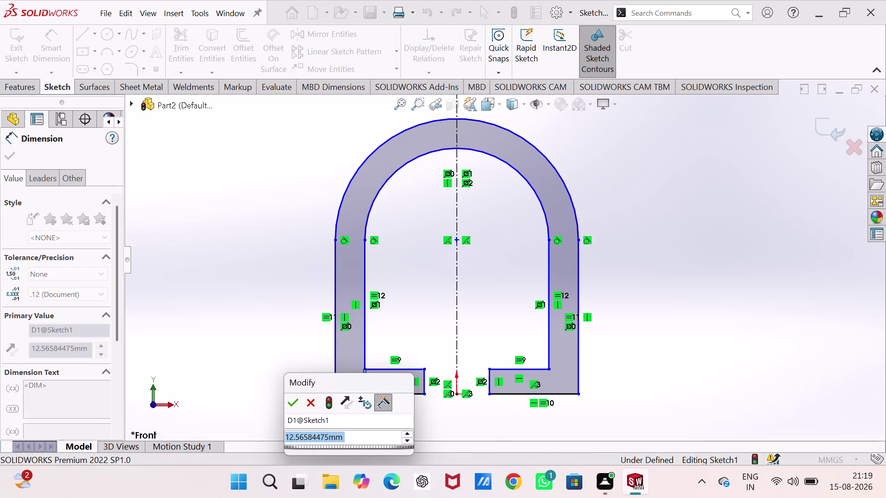
key(5)
key(Return)
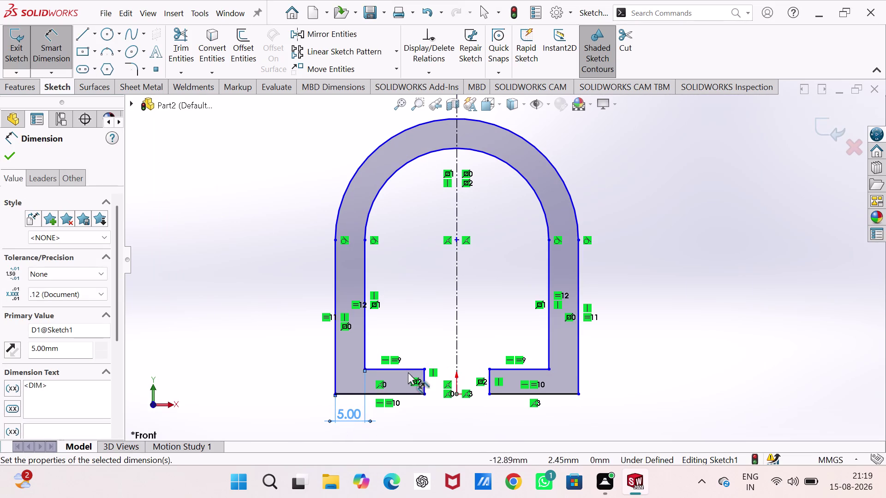
Dimension the left foot step's top edge to 4 mm.
click(408, 370)
scroll(up, 3)
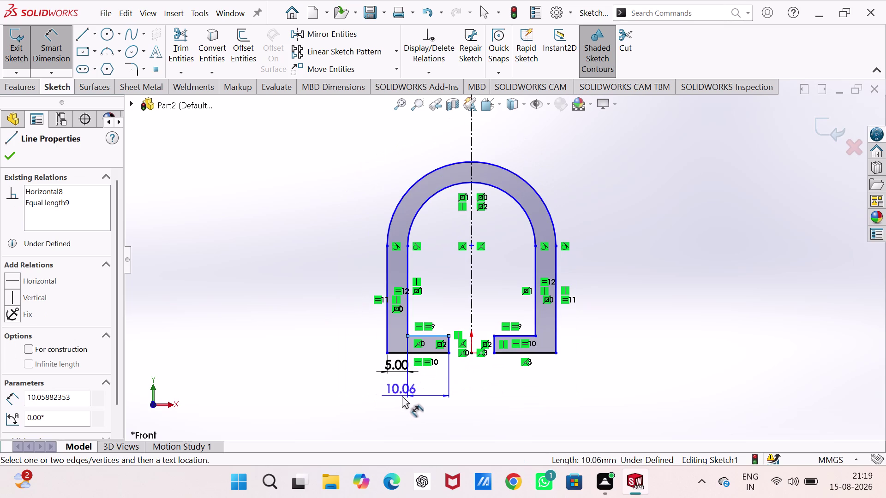
click(424, 400)
key(4)
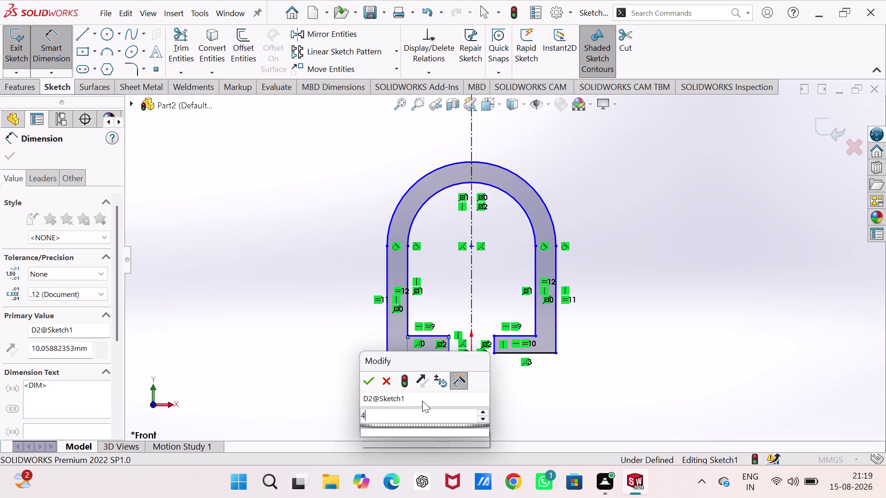
key(Return)
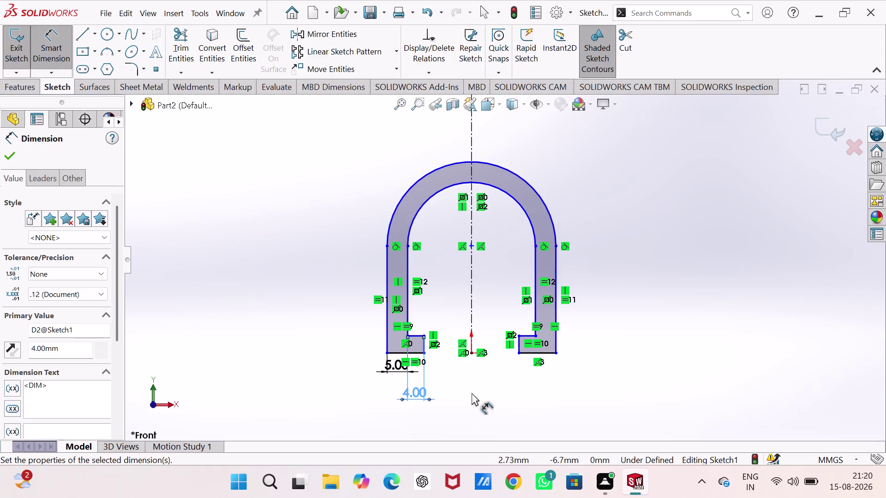
click(423, 349)
Dimension the gap between the two foot steps to 27 mm.
click(518, 344)
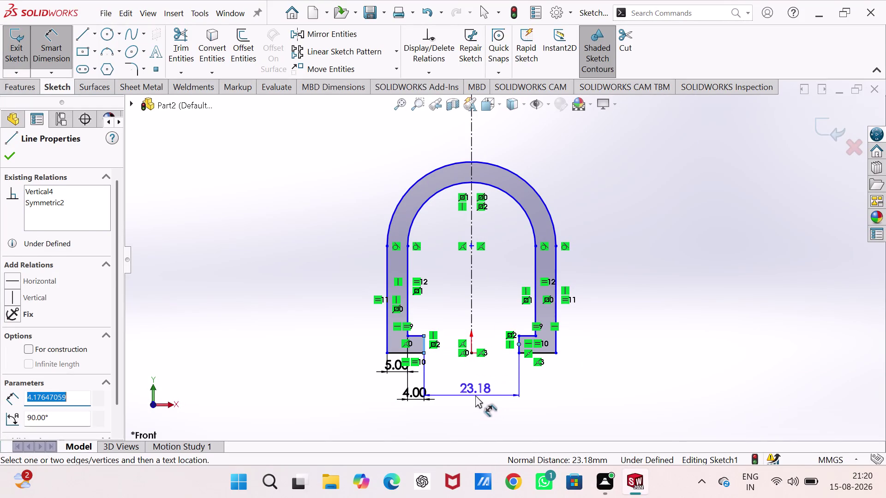
click(473, 390)
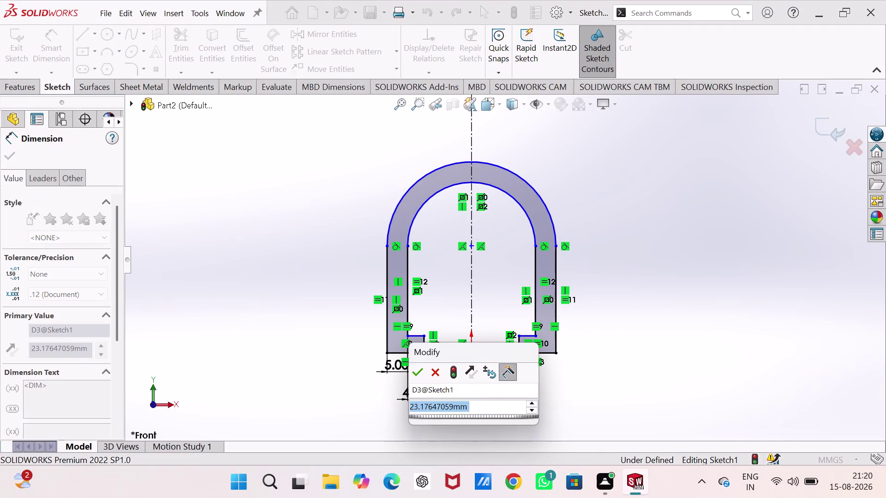
key(2)
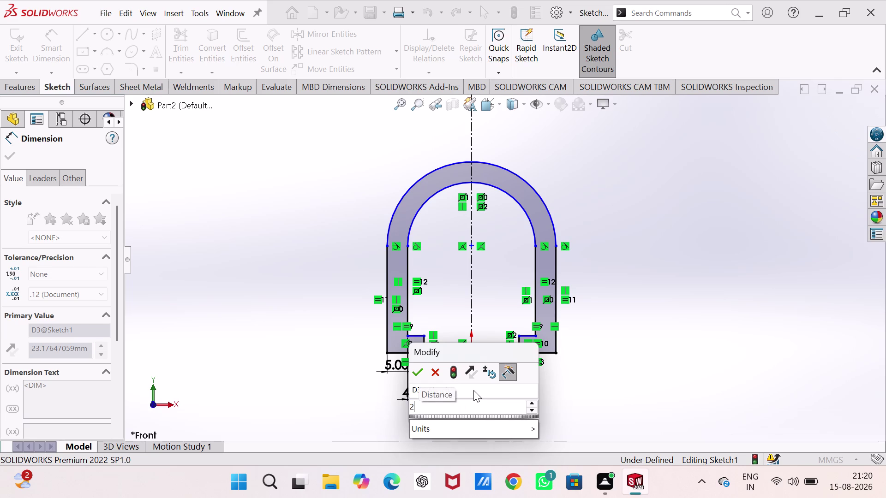
key(7)
key(Return)
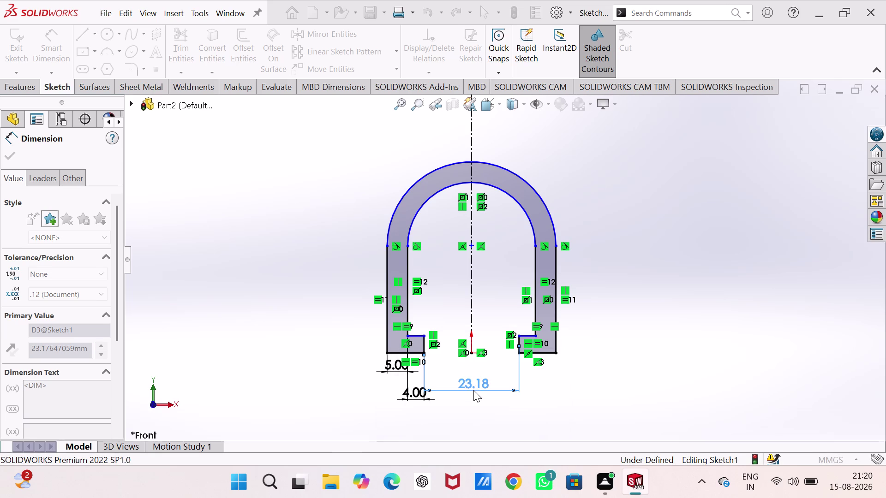
Add a 45 mm overall width dimension between the outer leg edges, then discard it as over-defining.
scroll(down, 3)
scroll(up, 3)
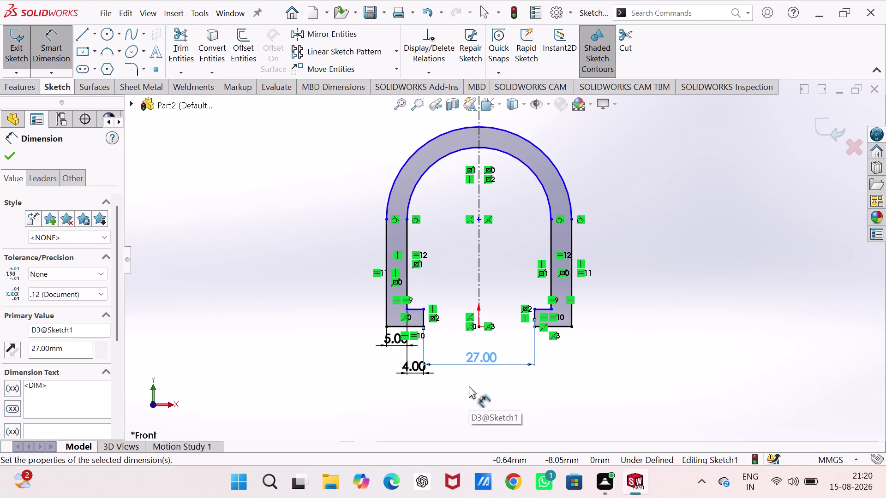
scroll(down, 3)
click(370, 277)
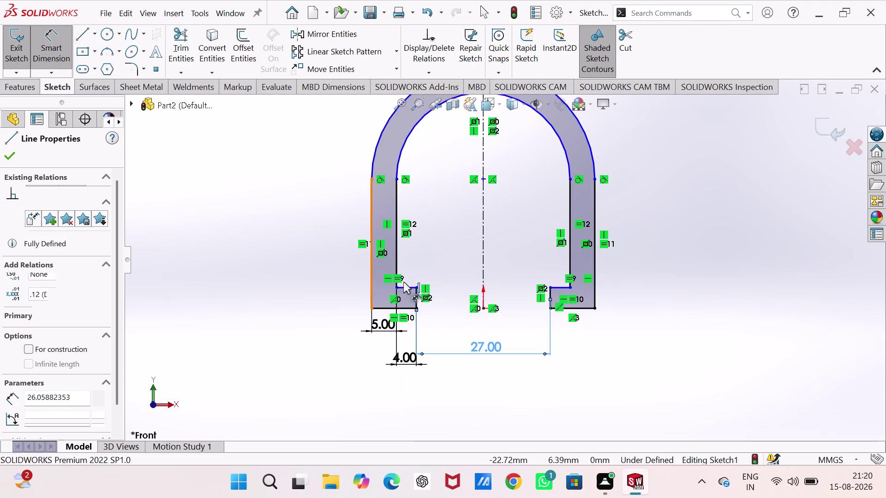
click(593, 248)
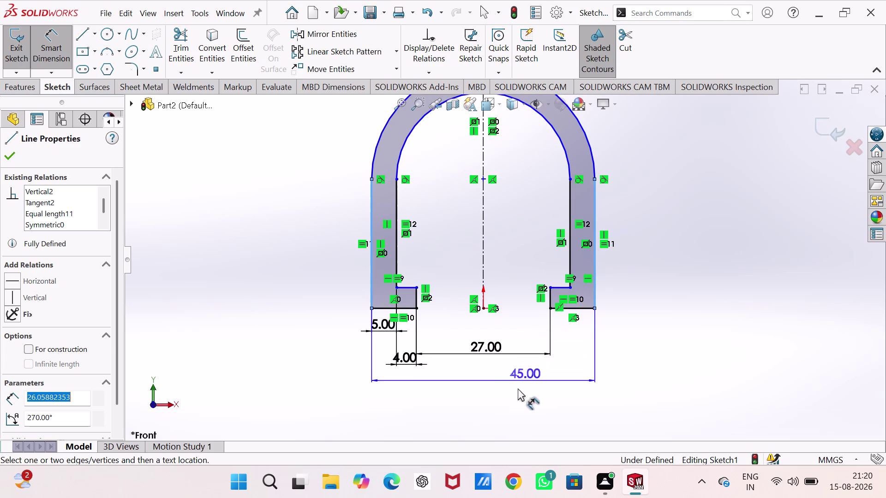
click(495, 393)
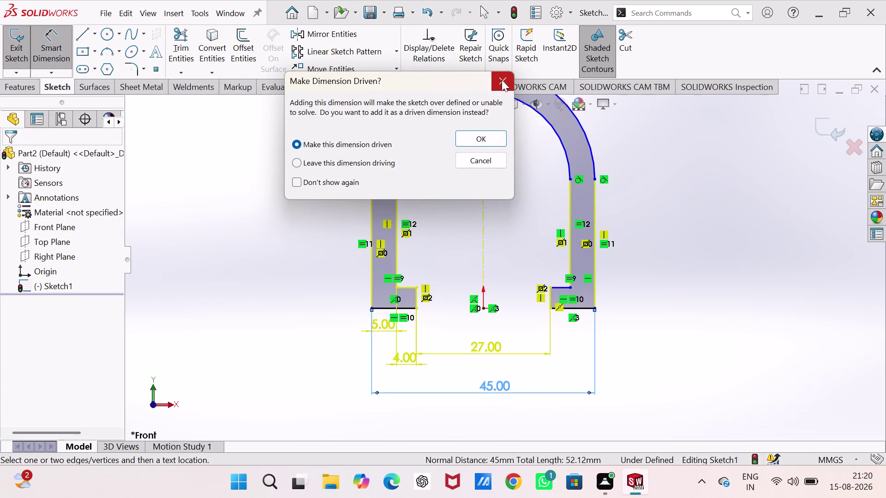
click(502, 80)
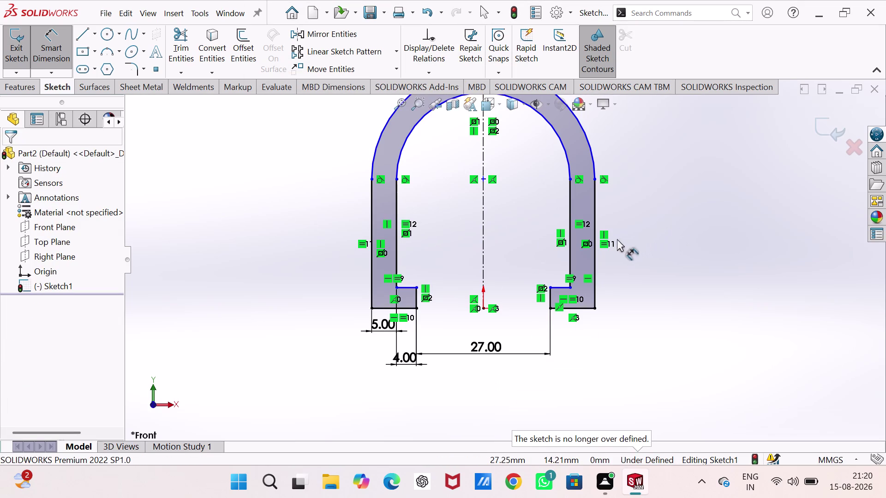
Dimension the left foot step's height, between its top and bottom edges, to 3 mm.
scroll(down, 3)
scroll(down, 3)
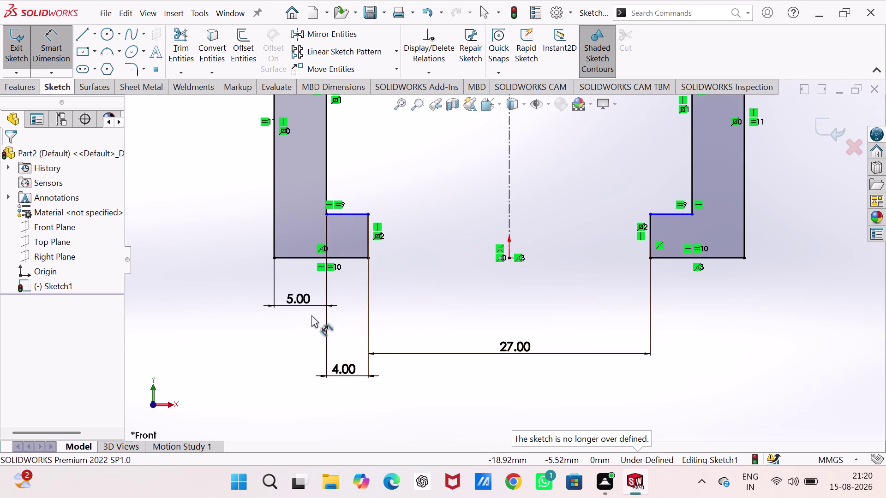
scroll(up, 3)
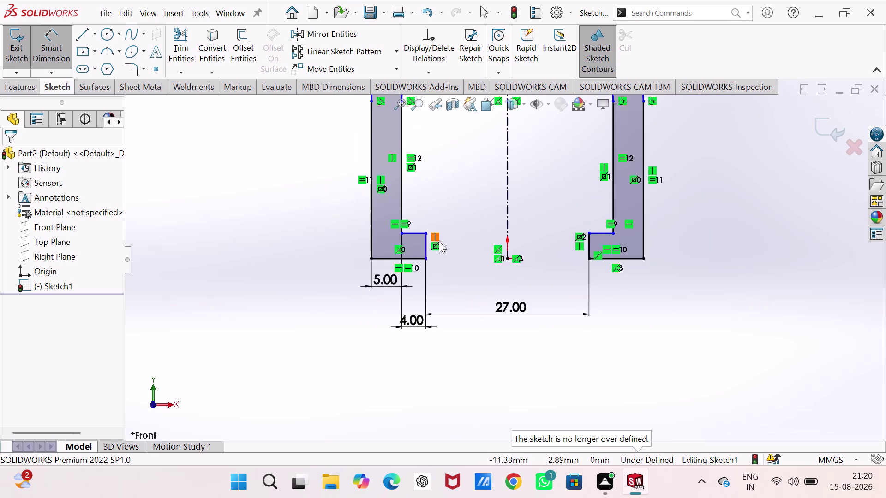
scroll(up, 3)
scroll(down, 3)
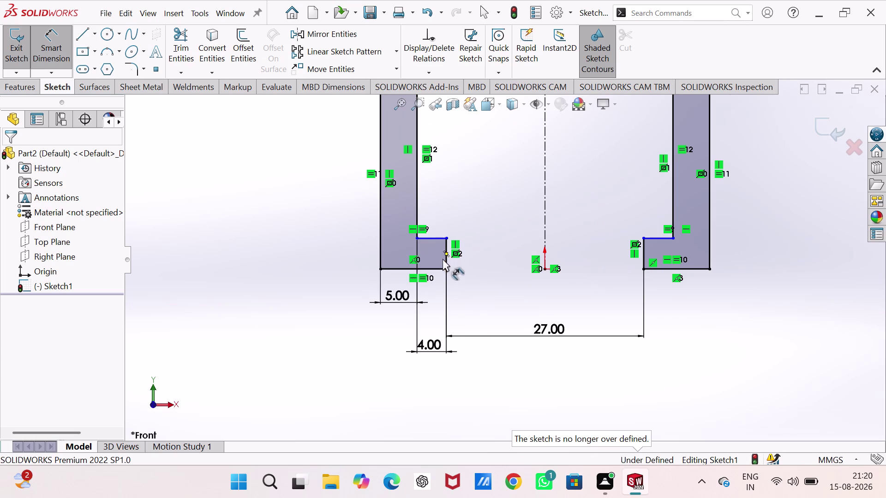
click(435, 268)
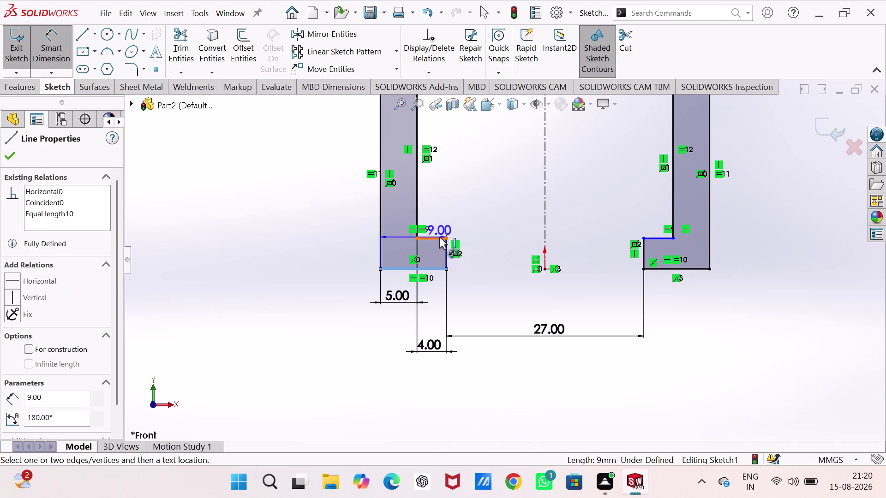
click(439, 237)
click(332, 256)
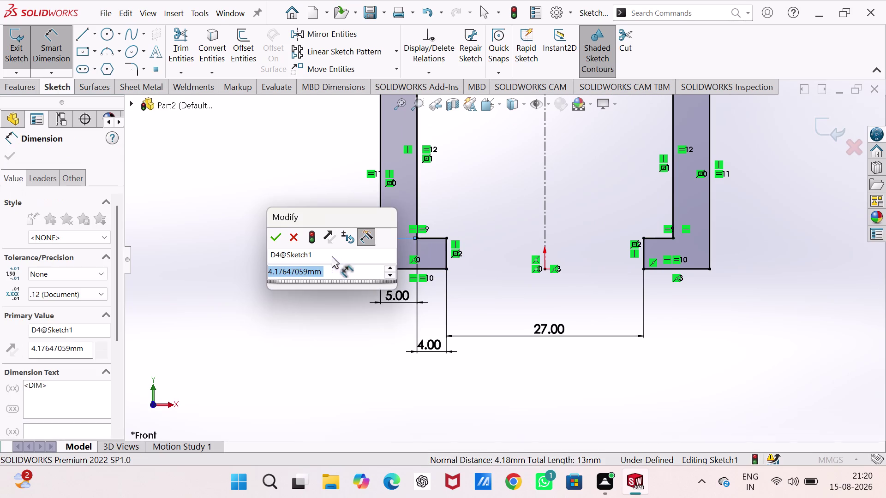
key(3)
key(Return)
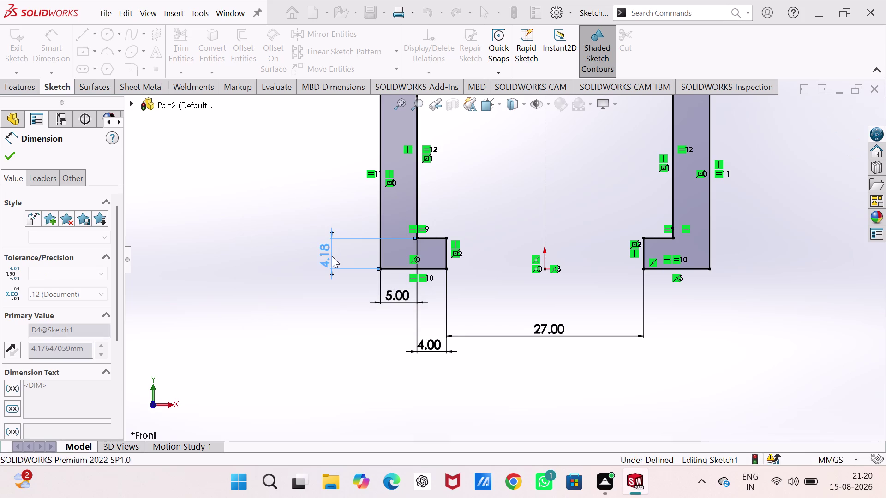
click(497, 216)
scroll(up, 3)
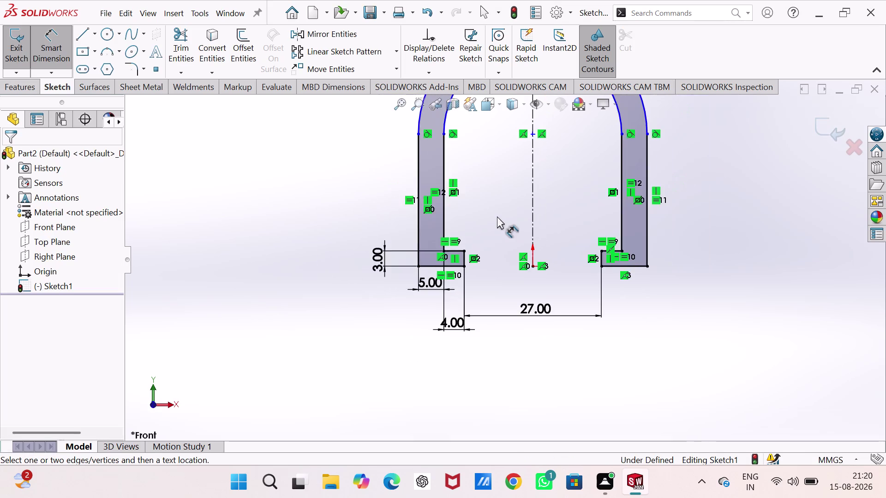
Zoom around the arch, then activate the Line tool from the Sketch toolbar.
scroll(up, 3)
scroll(down, 3)
scroll(up, 3)
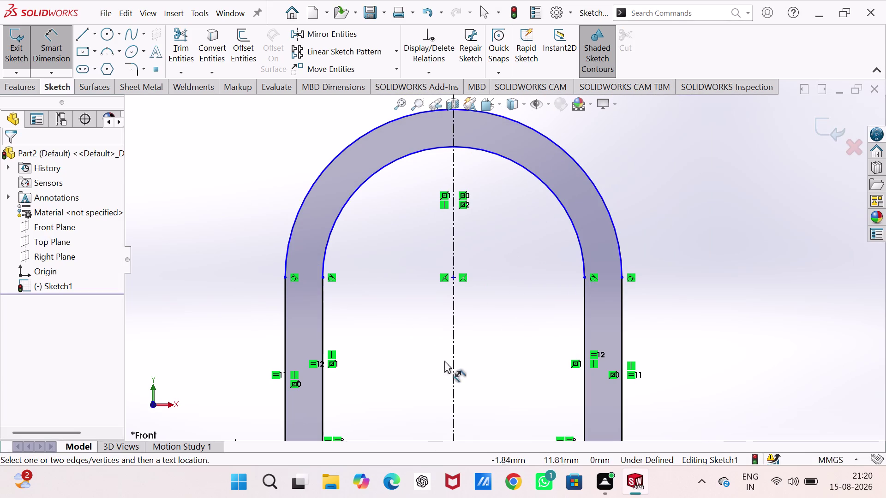
scroll(down, 3)
scroll(up, 3)
scroll(down, 3)
scroll(down, 3)
scroll(up, 3)
scroll(down, 3)
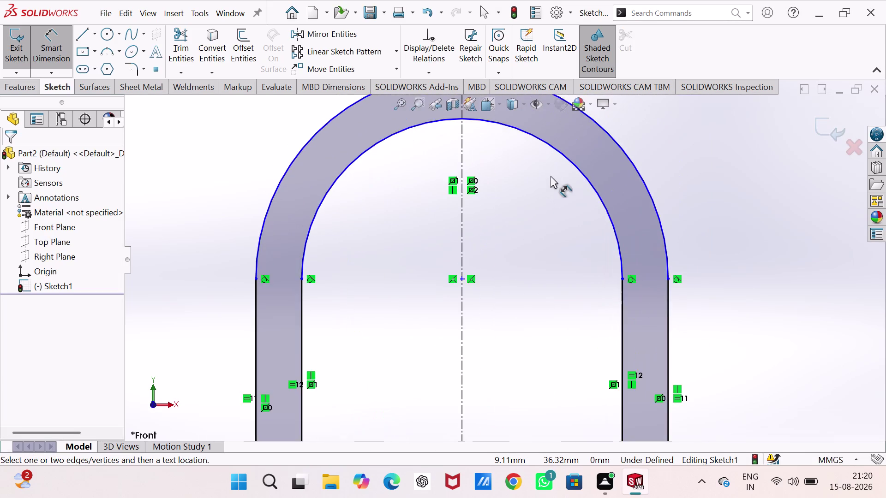
scroll(up, 3)
scroll(down, 3)
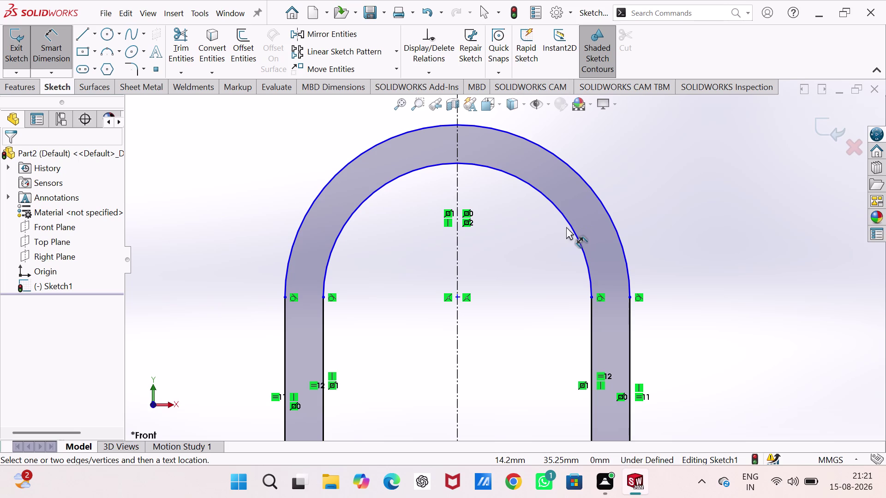
scroll(up, 3)
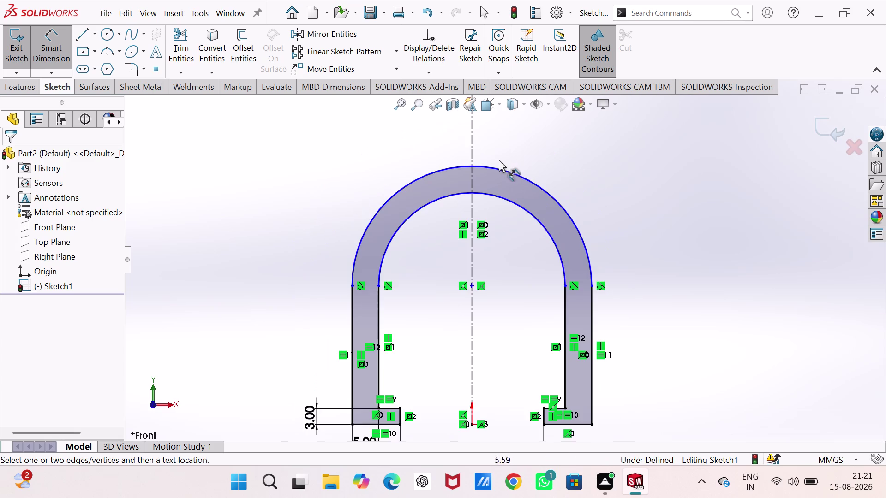
scroll(down, 3)
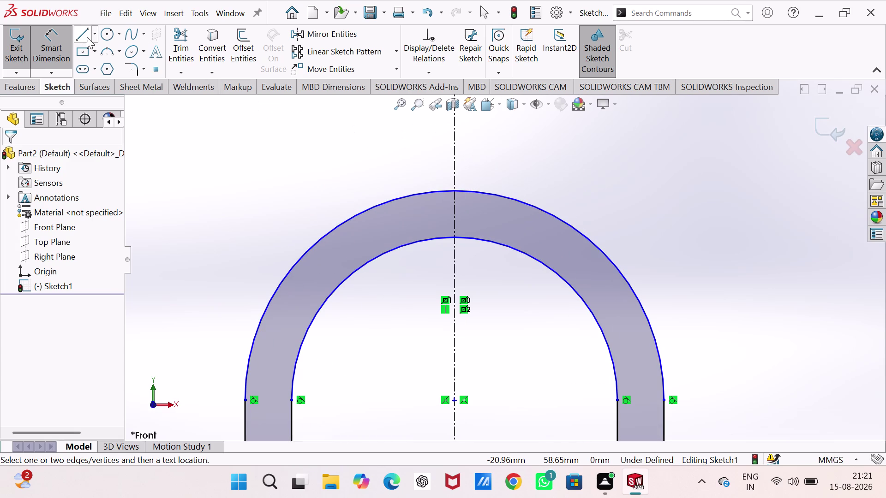
click(86, 37)
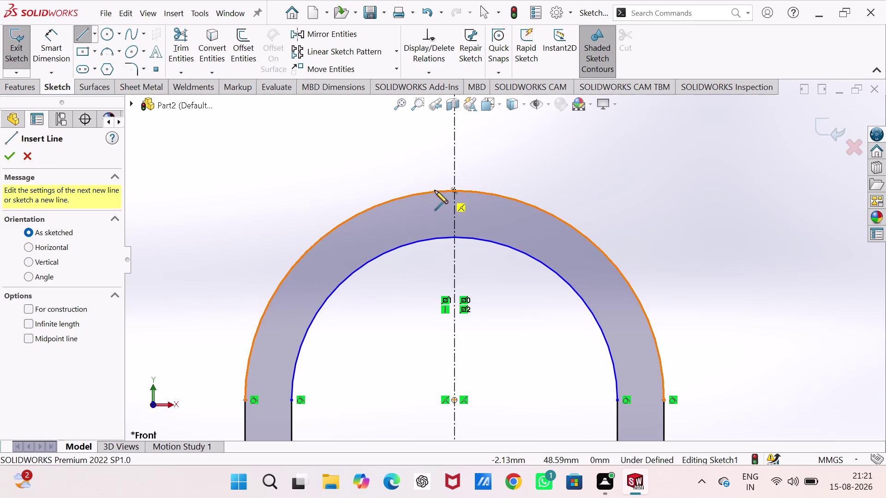